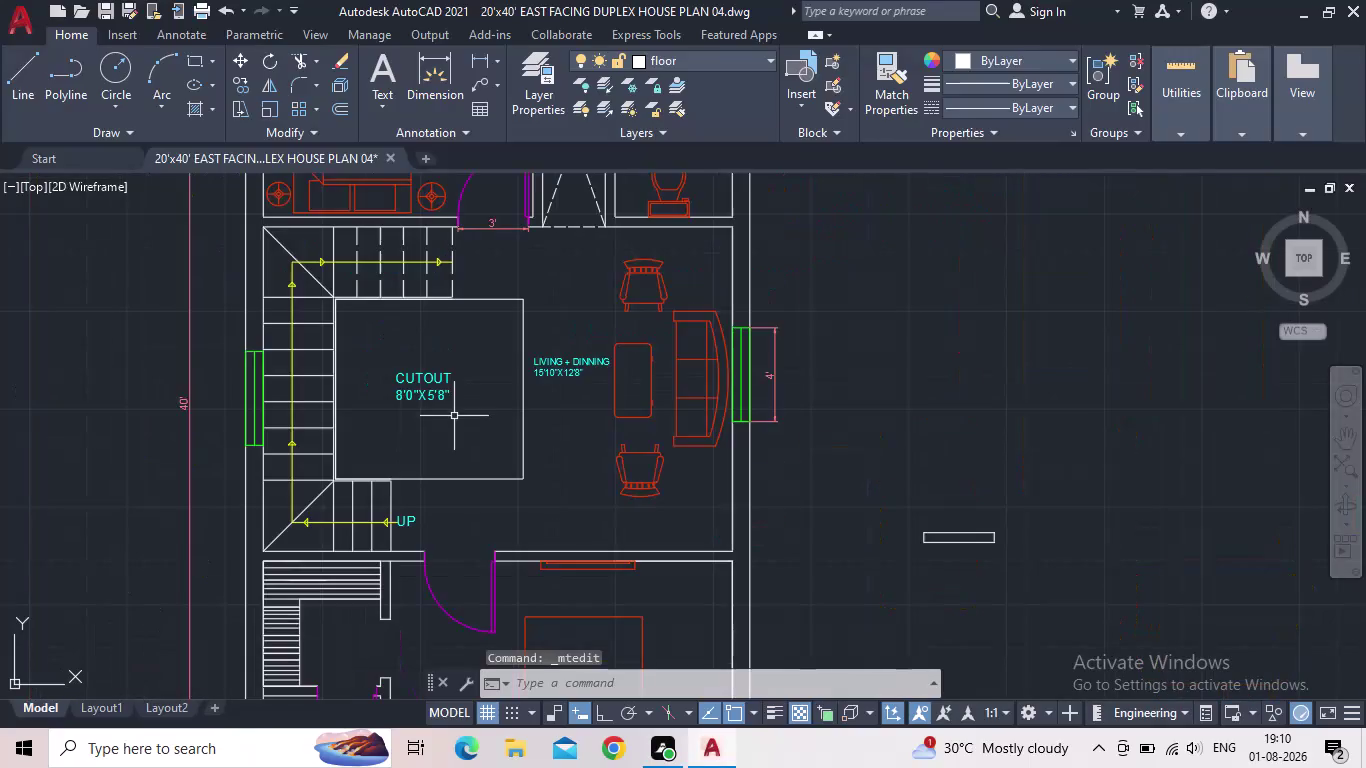
Open the LIVING + DINNING label and change the room width to 7'10".
middle_drag(482, 430, 438, 446)
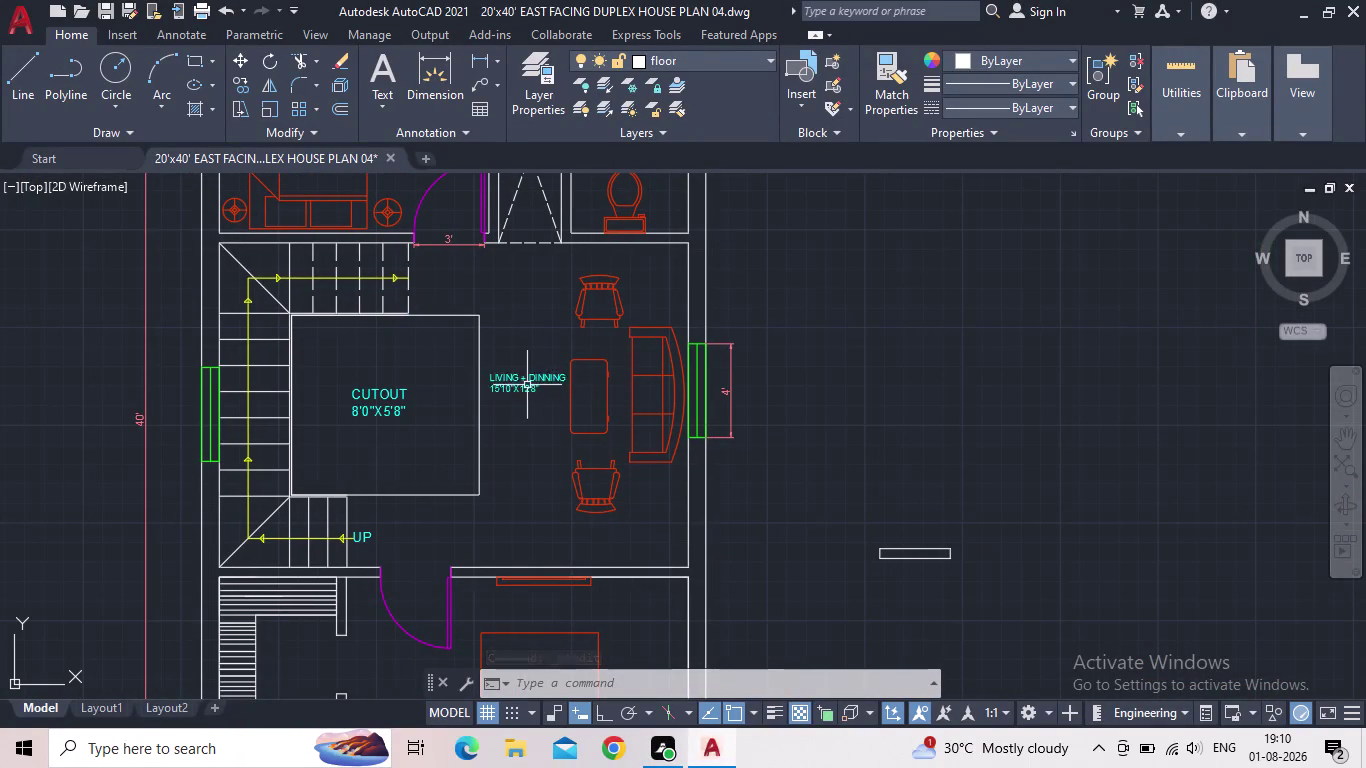
double_click(527, 379)
scroll(up, 3)
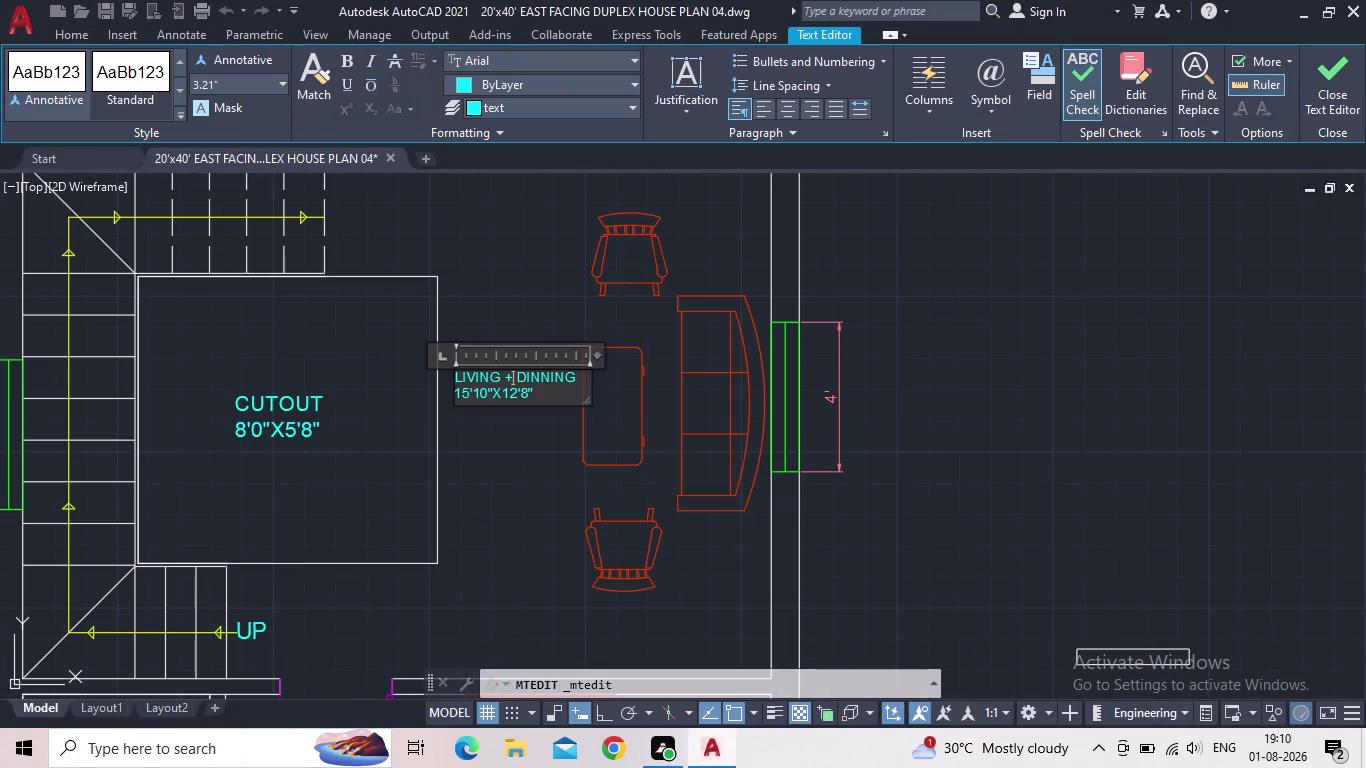
scroll(up, 3)
click(495, 390)
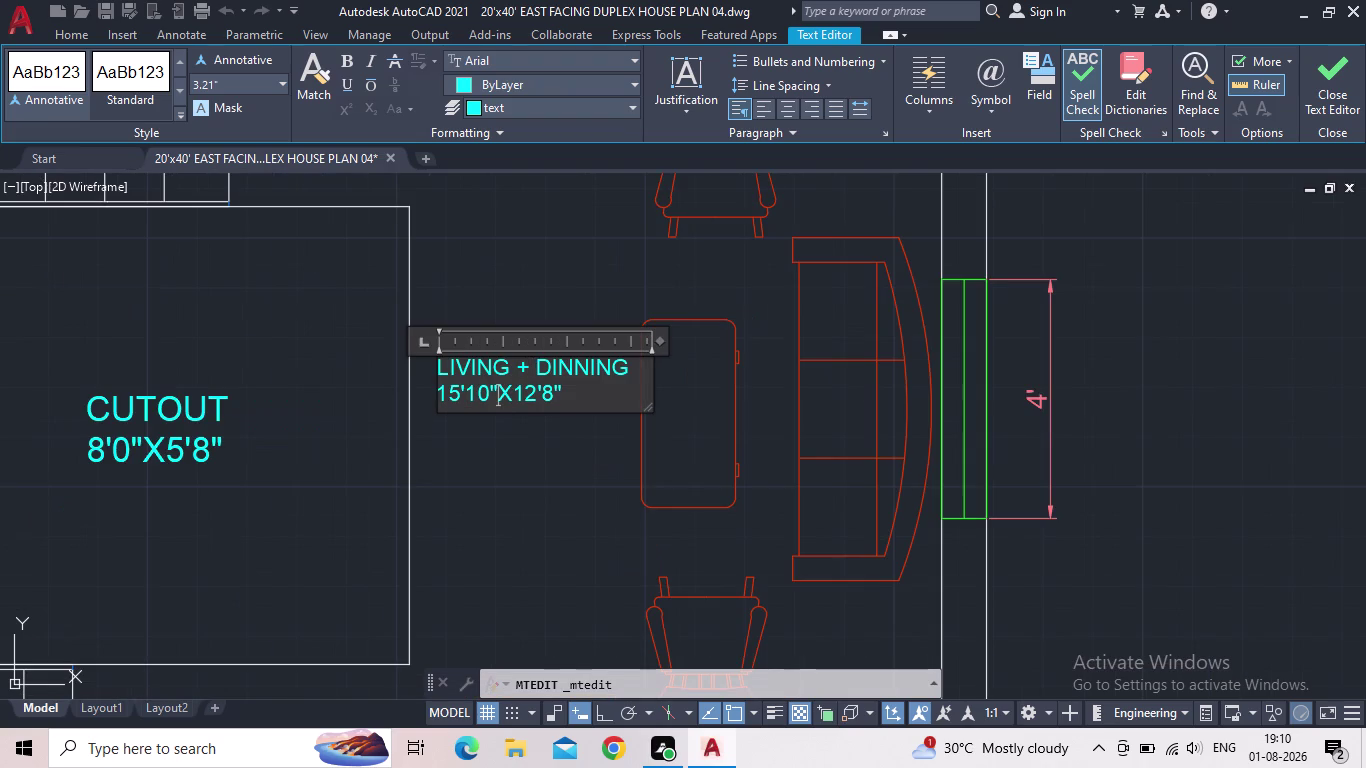
key(BackSpace)
key(BackSpace)
key(BackSpace)
key(BackSpace)
key(BackSpace)
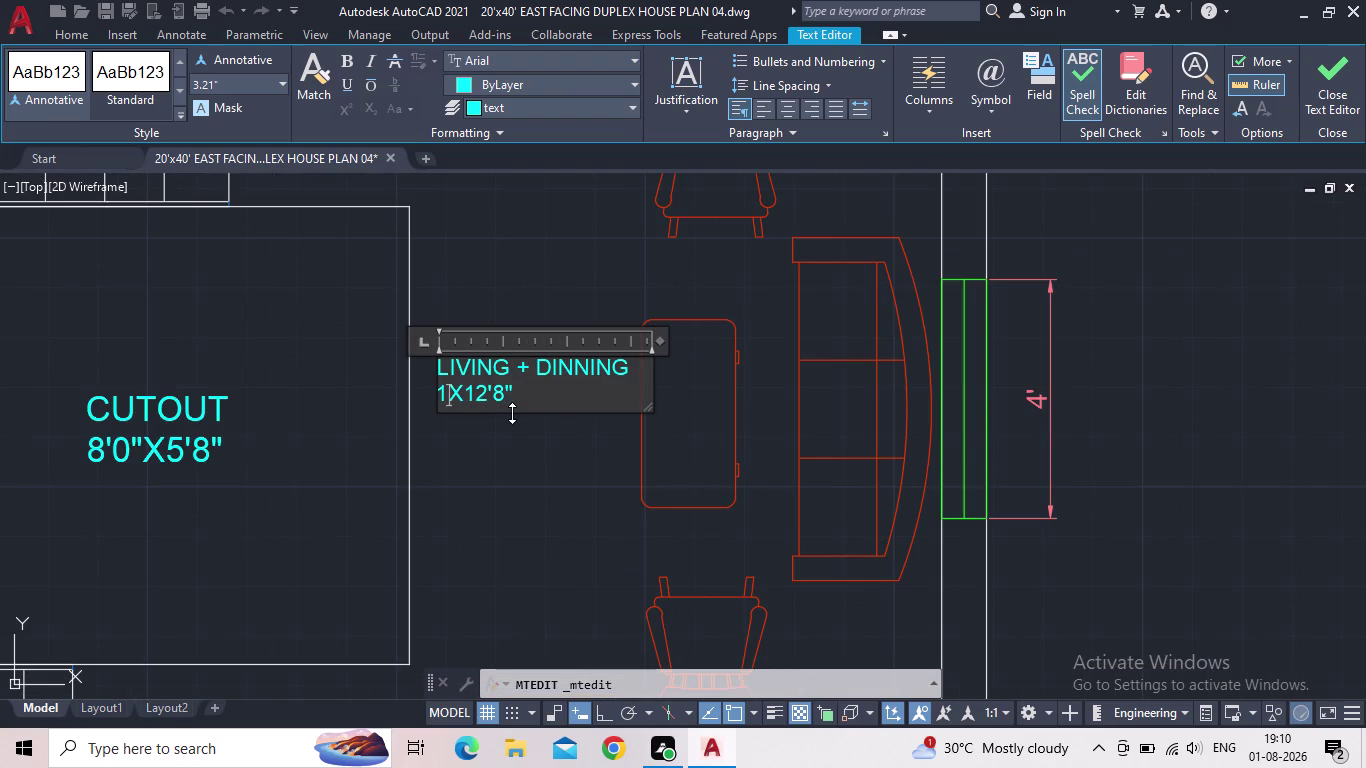
key(BackSpace)
key(7)
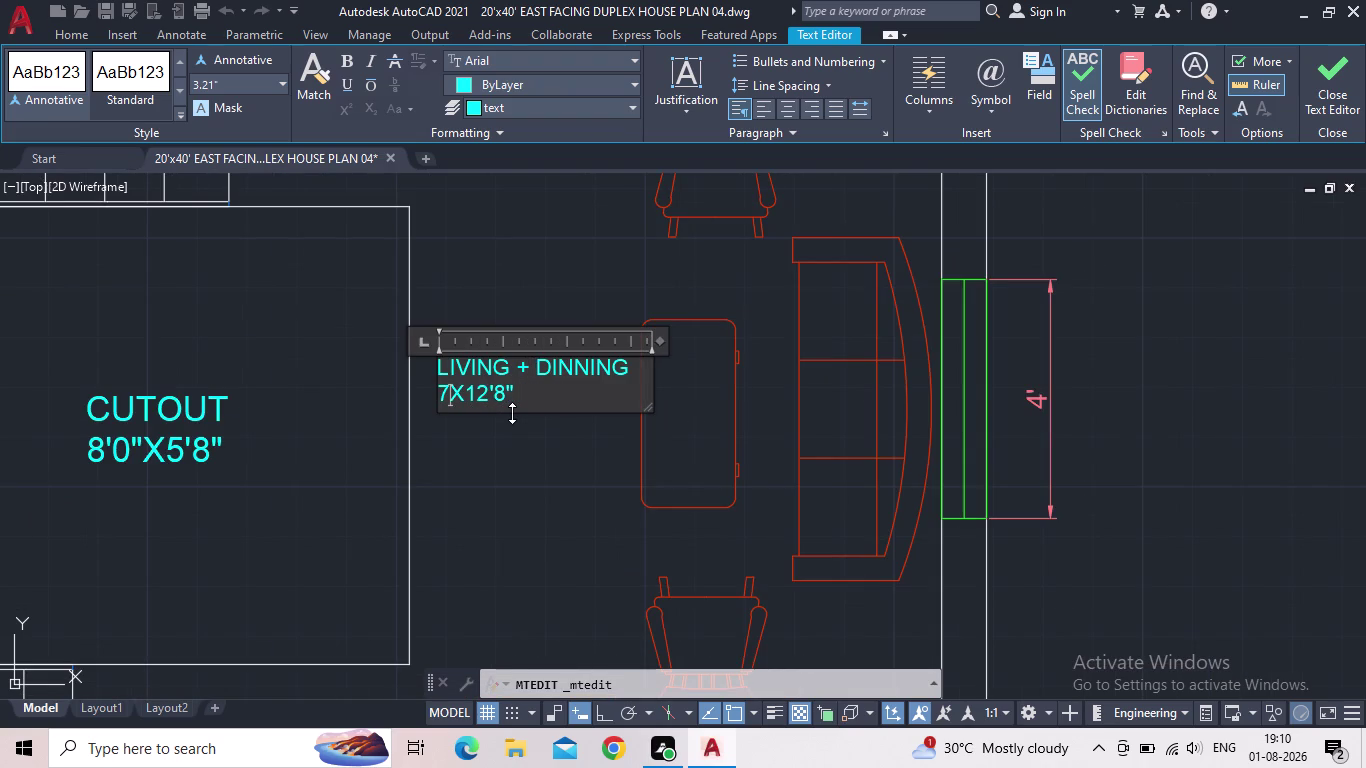
key(apostrophe)
text(1)
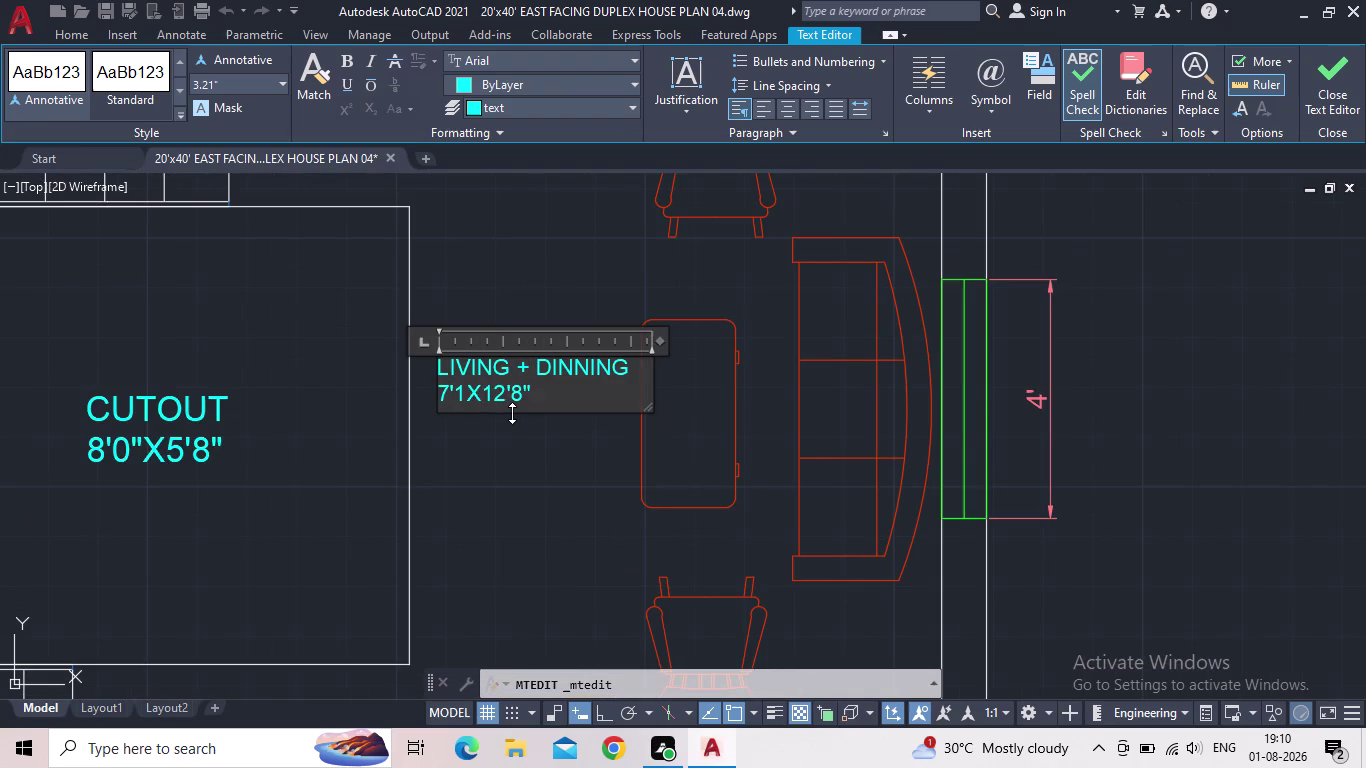
text(0")
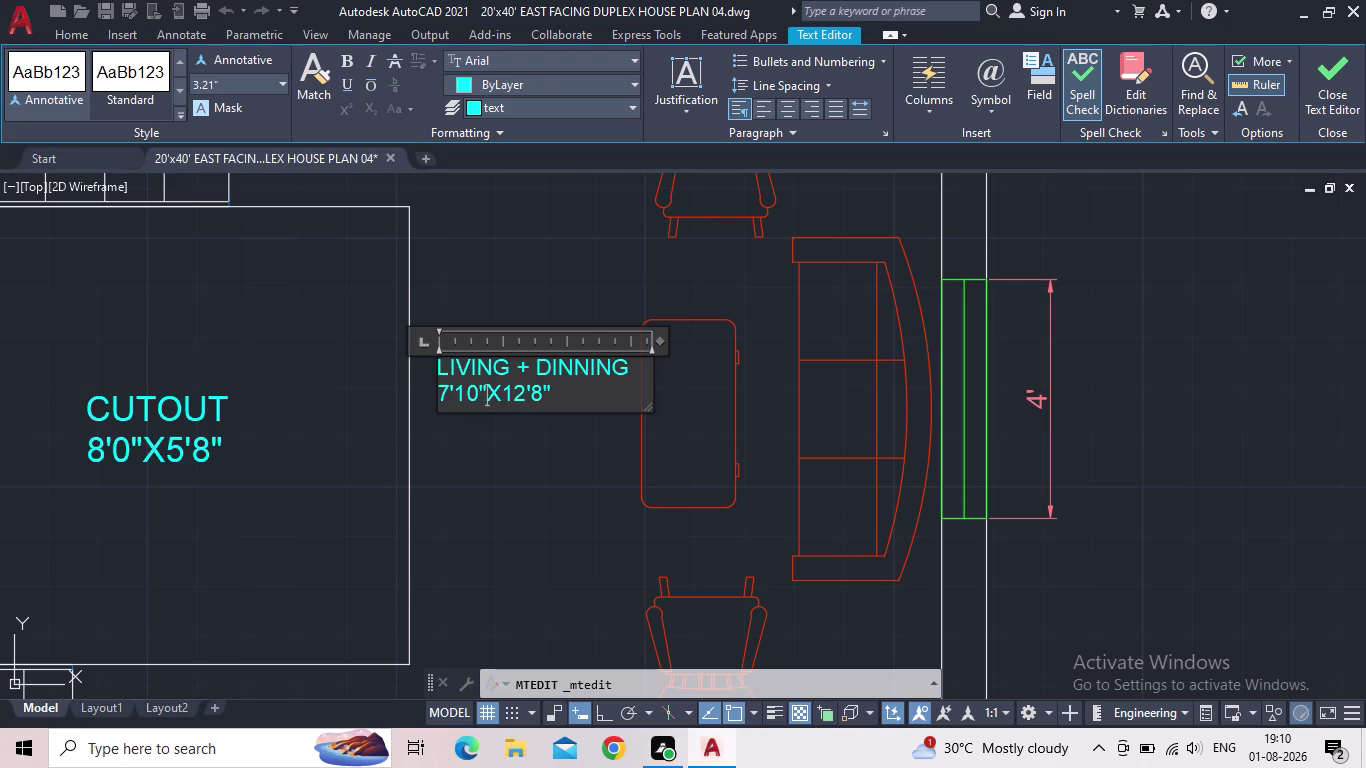
Replace the room name LIVING + DINNING with FAMILY LOUNGE.
click(635, 368)
key(BackSpace)
key(BackSpace)
key(BackSpace)
key(BackSpace)
key(BackSpace)
key(BackSpace)
key(BackSpace)
key(BackSpace)
key(BackSpace)
key(BackSpace)
key(BackSpace)
key(BackSpace)
key(BackSpace)
key(BackSpace)
key(BackSpace)
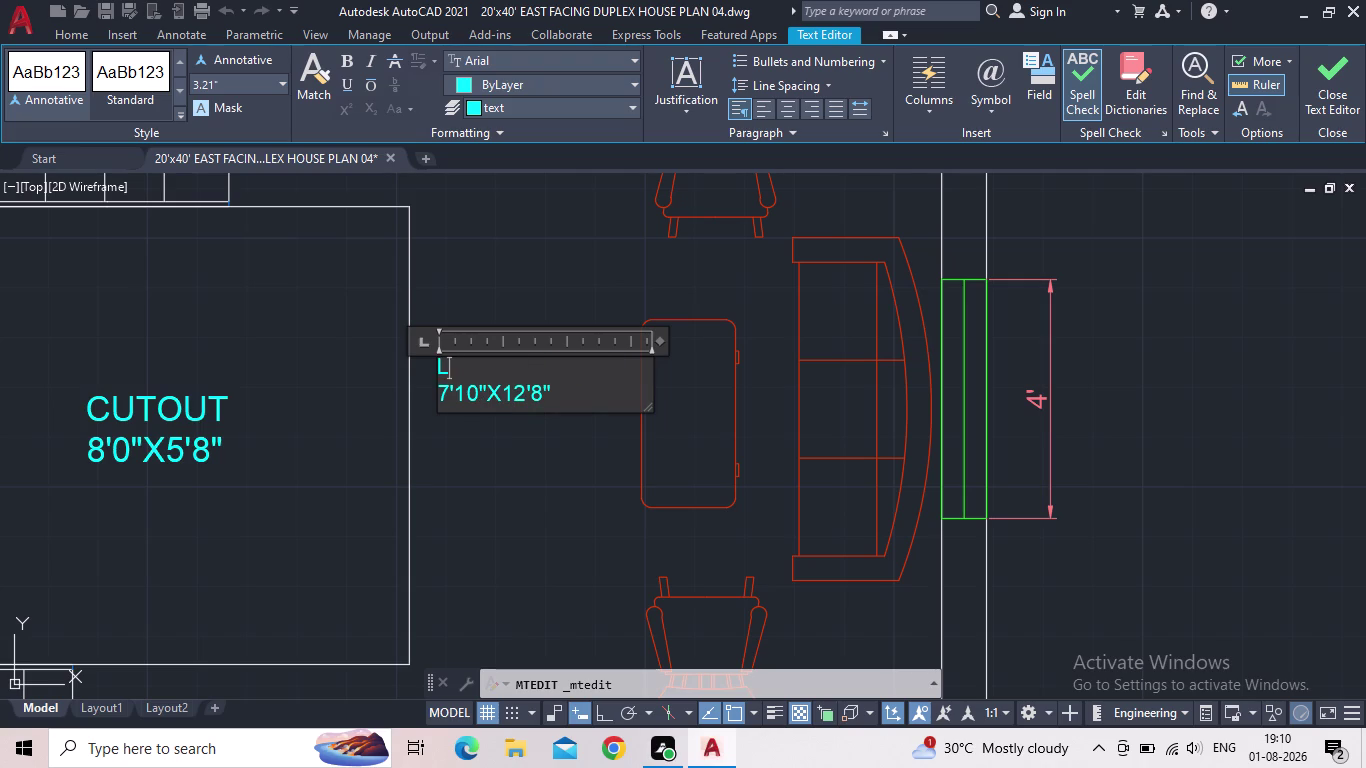
key(BackSpace)
text(FA)
text(MILY)
key(space)
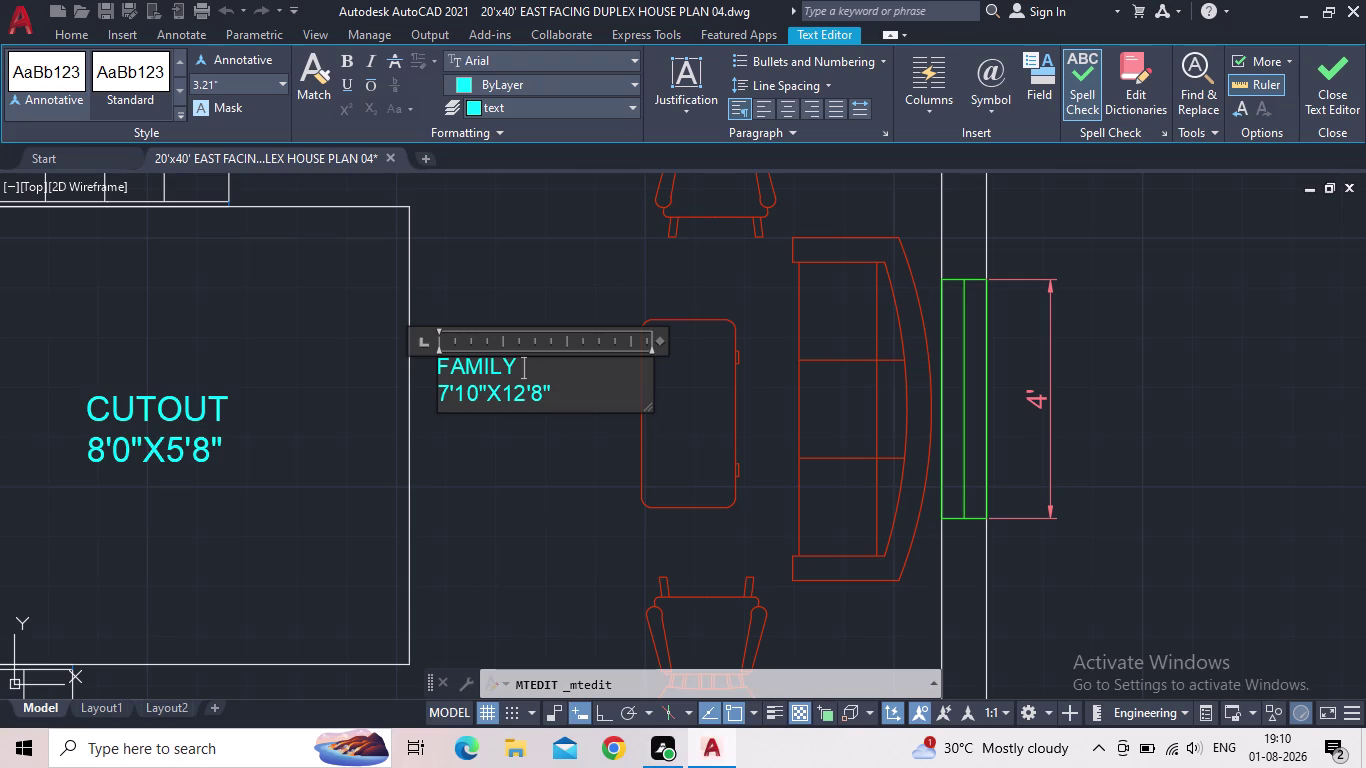
text(LOU)
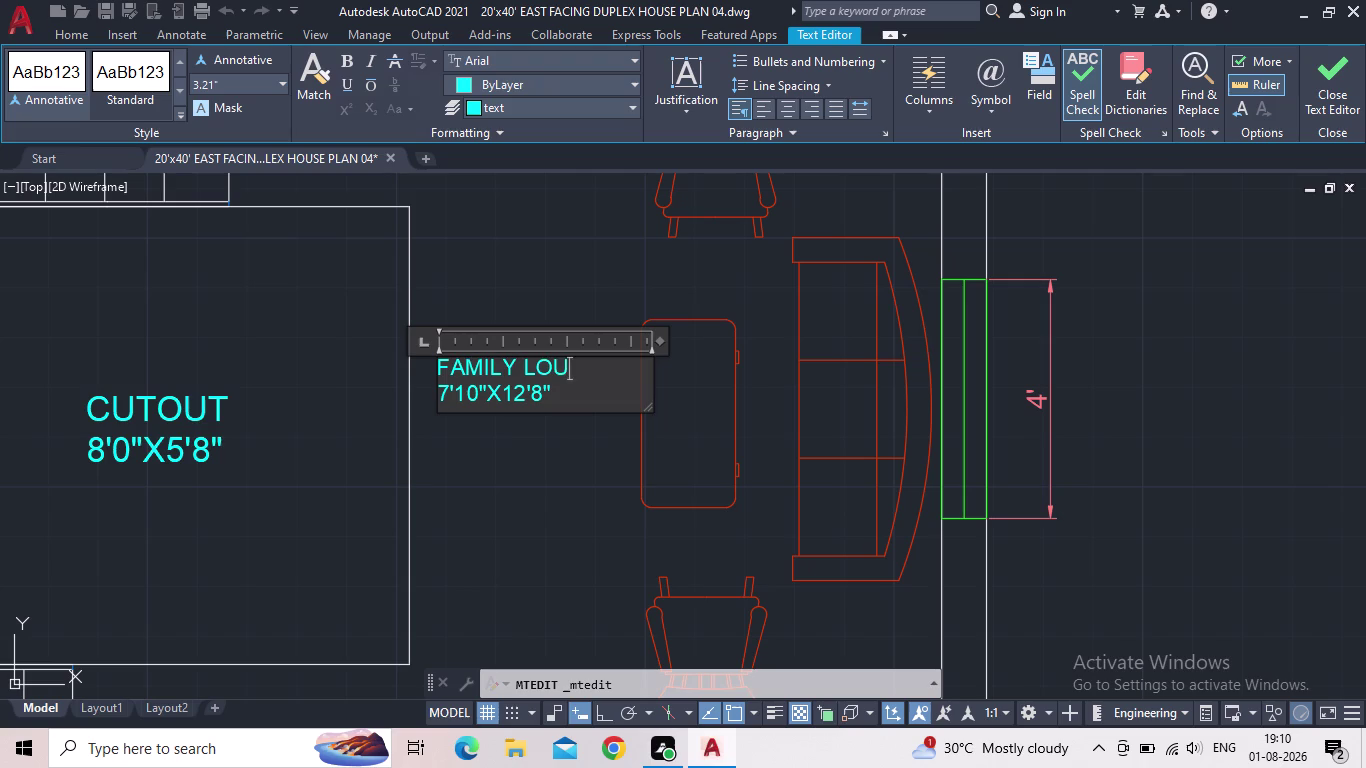
text(N)
key(g)
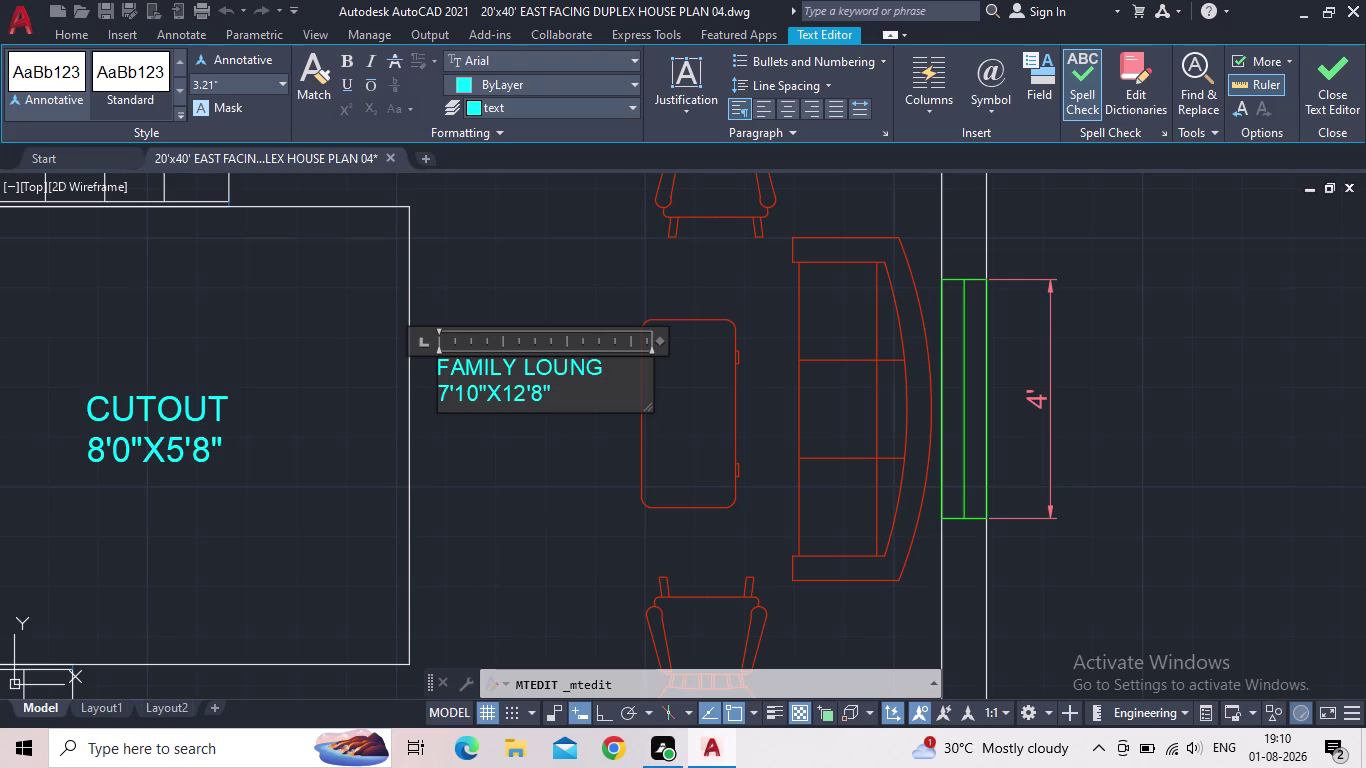
key(e)
Indent the size line under the new name and close the text editor.
click(448, 390)
key(Left)
key(space)
key(space)
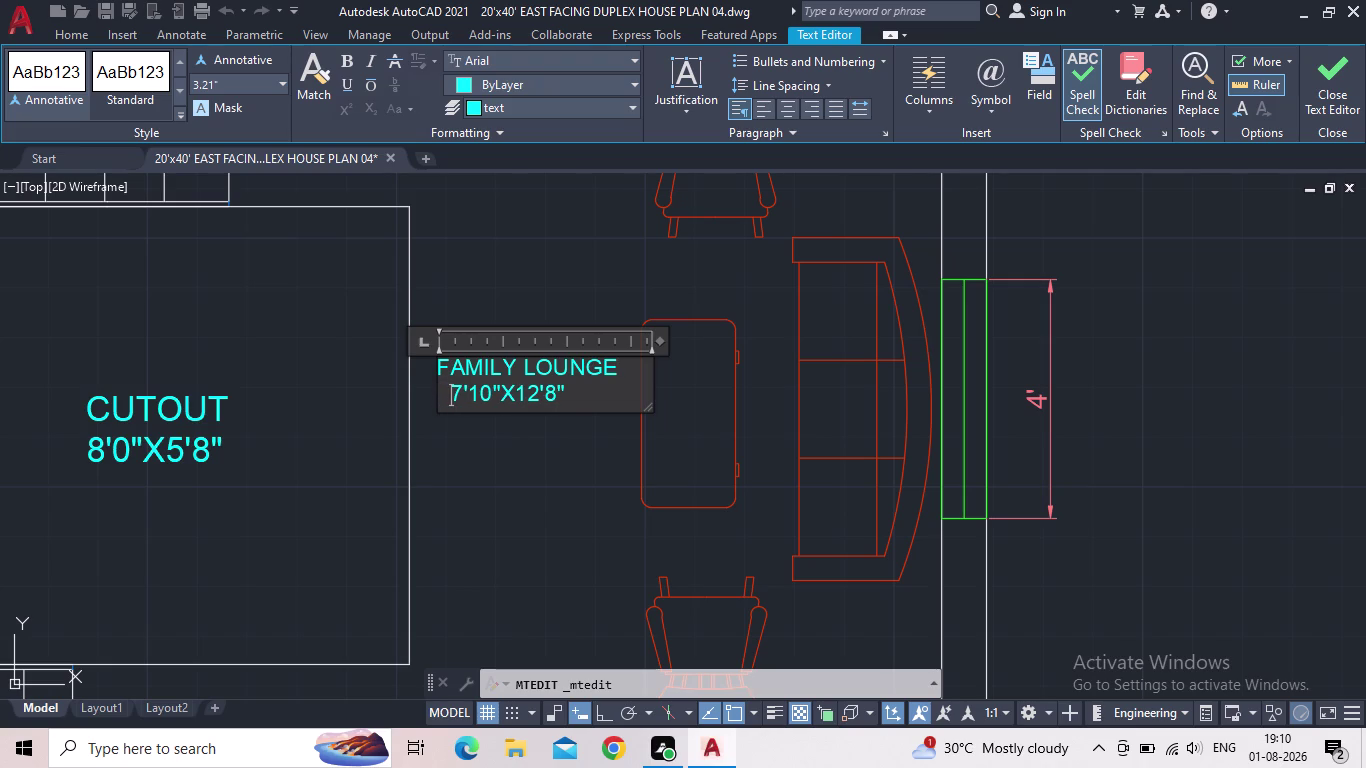
click(1329, 92)
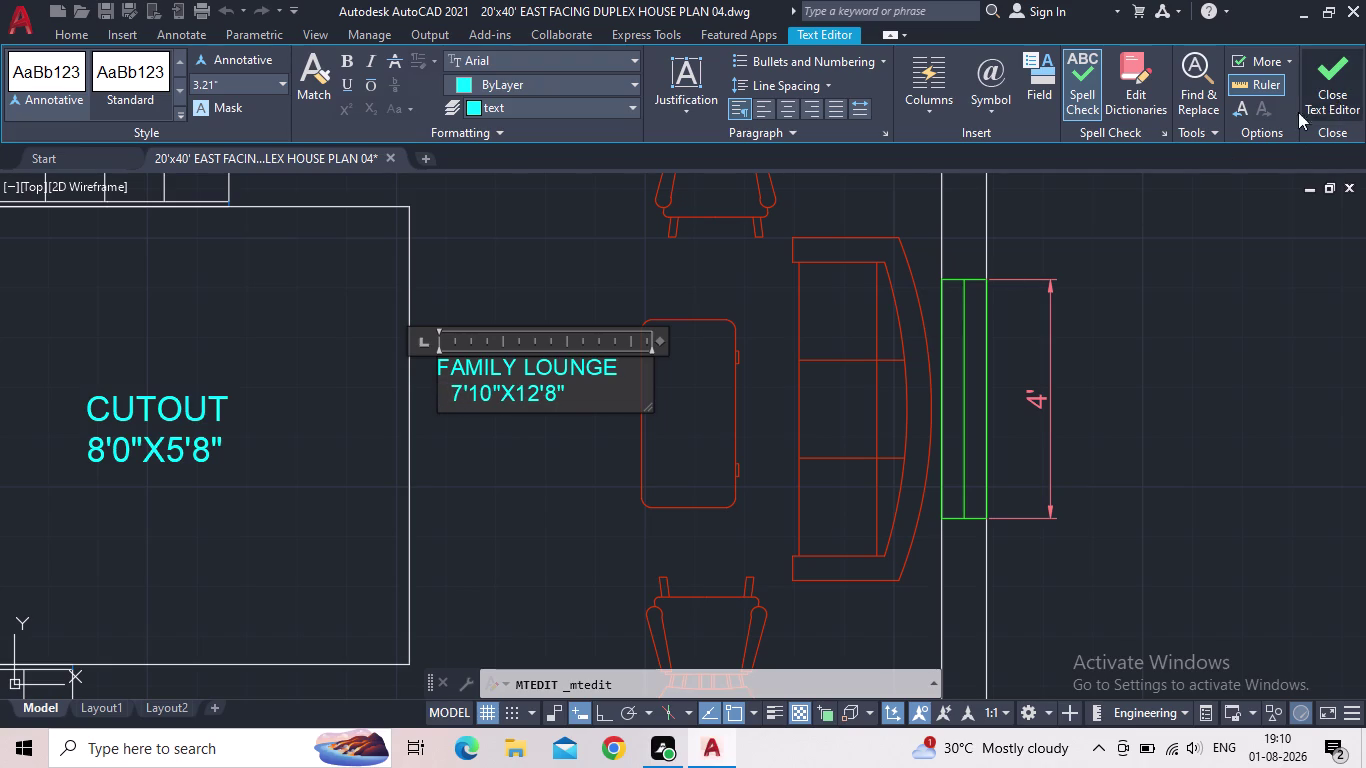
scroll(down, 3)
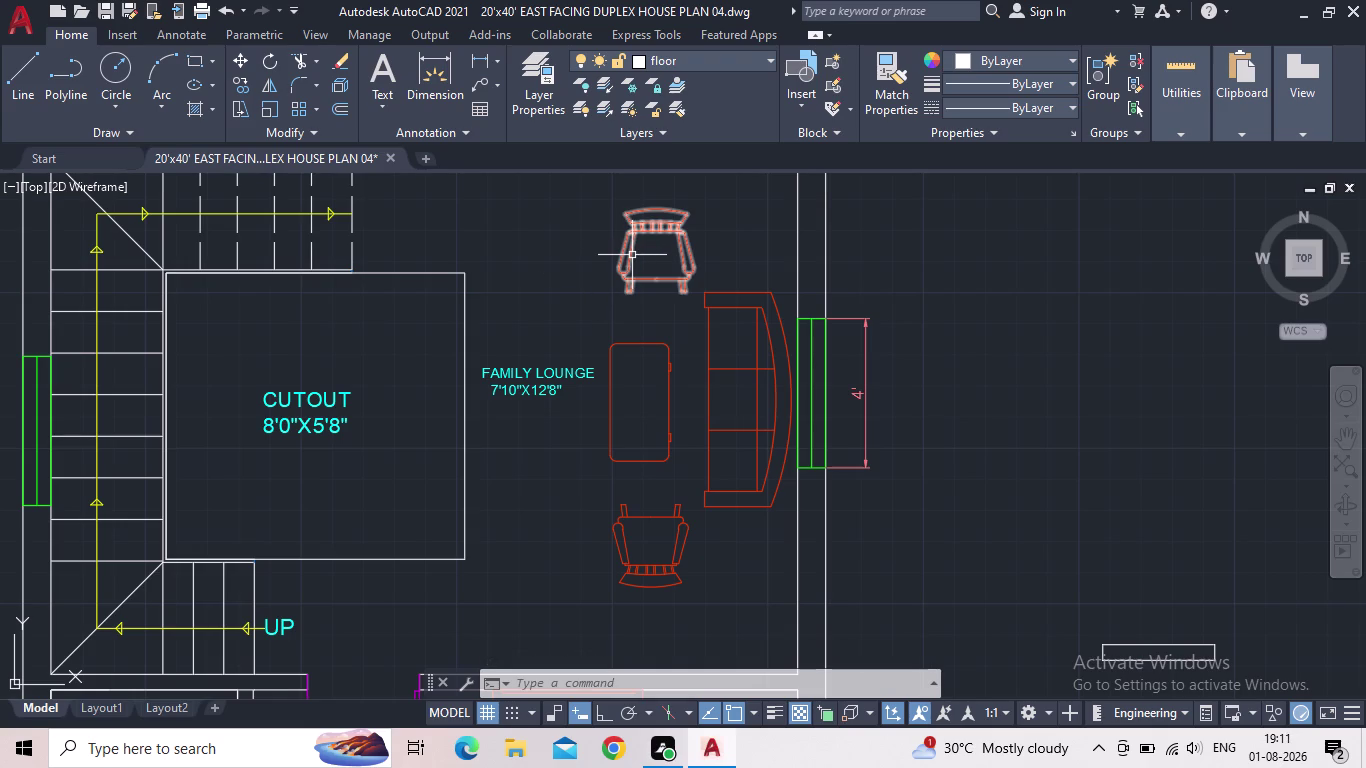
Pan down to the toilet area and select the TOILET 4'6"X7'2" label.
scroll(down, 3)
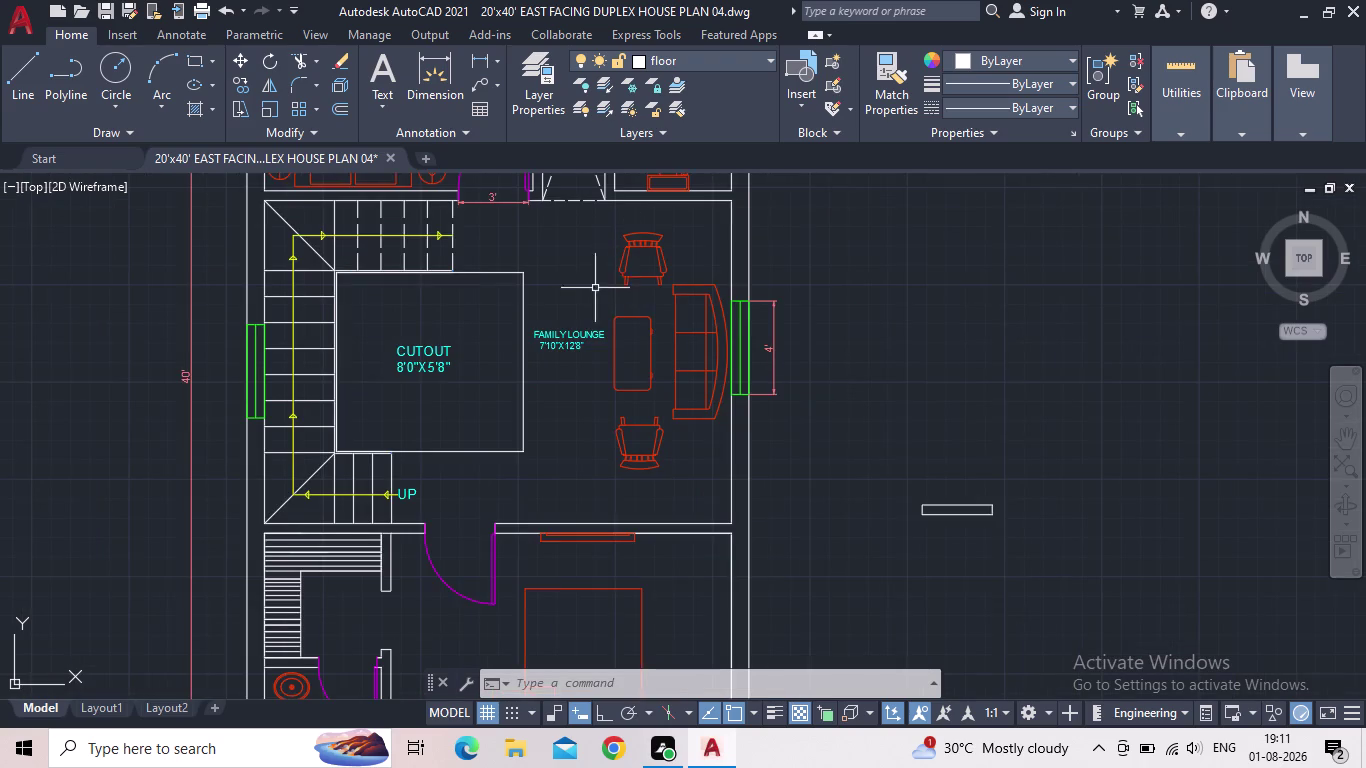
middle_drag(595, 299, 543, 294)
scroll(up, 3)
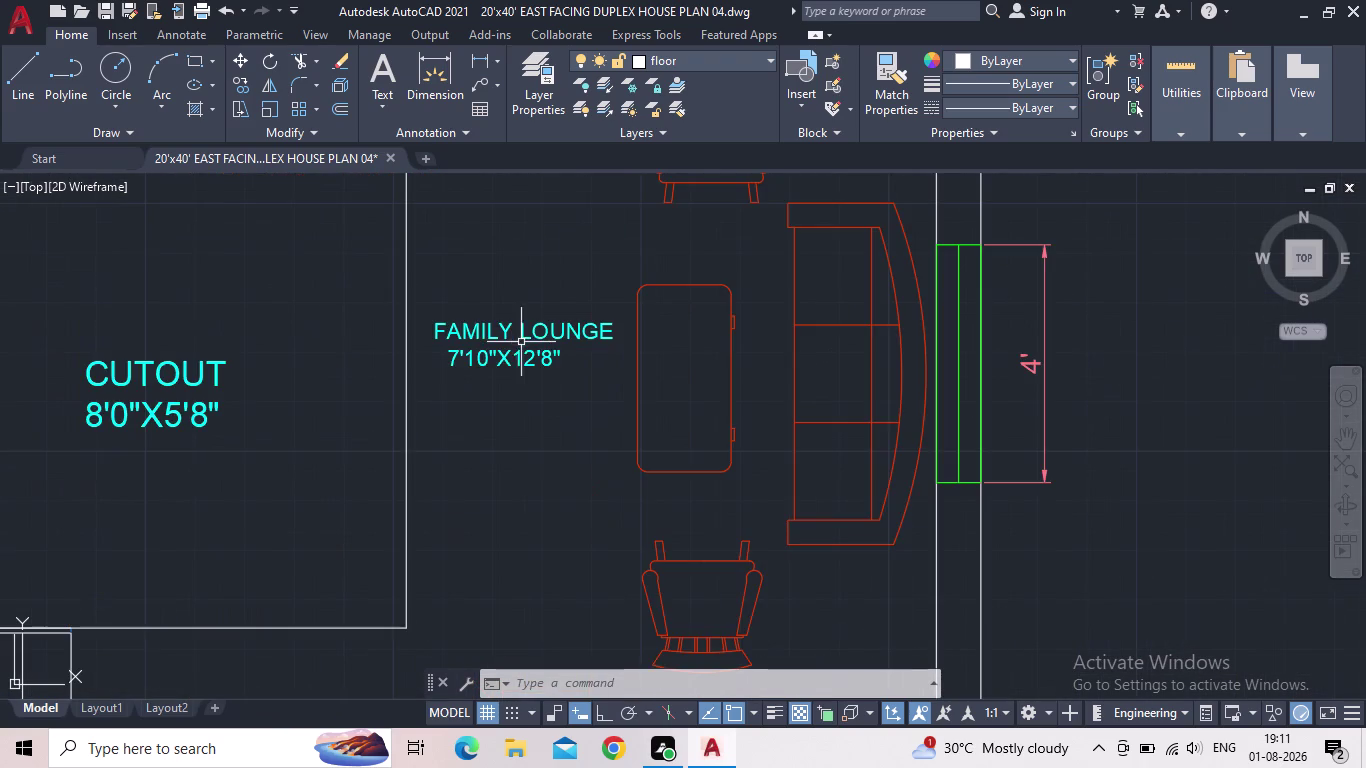
scroll(down, 3)
middle_drag(521, 287, 501, 502)
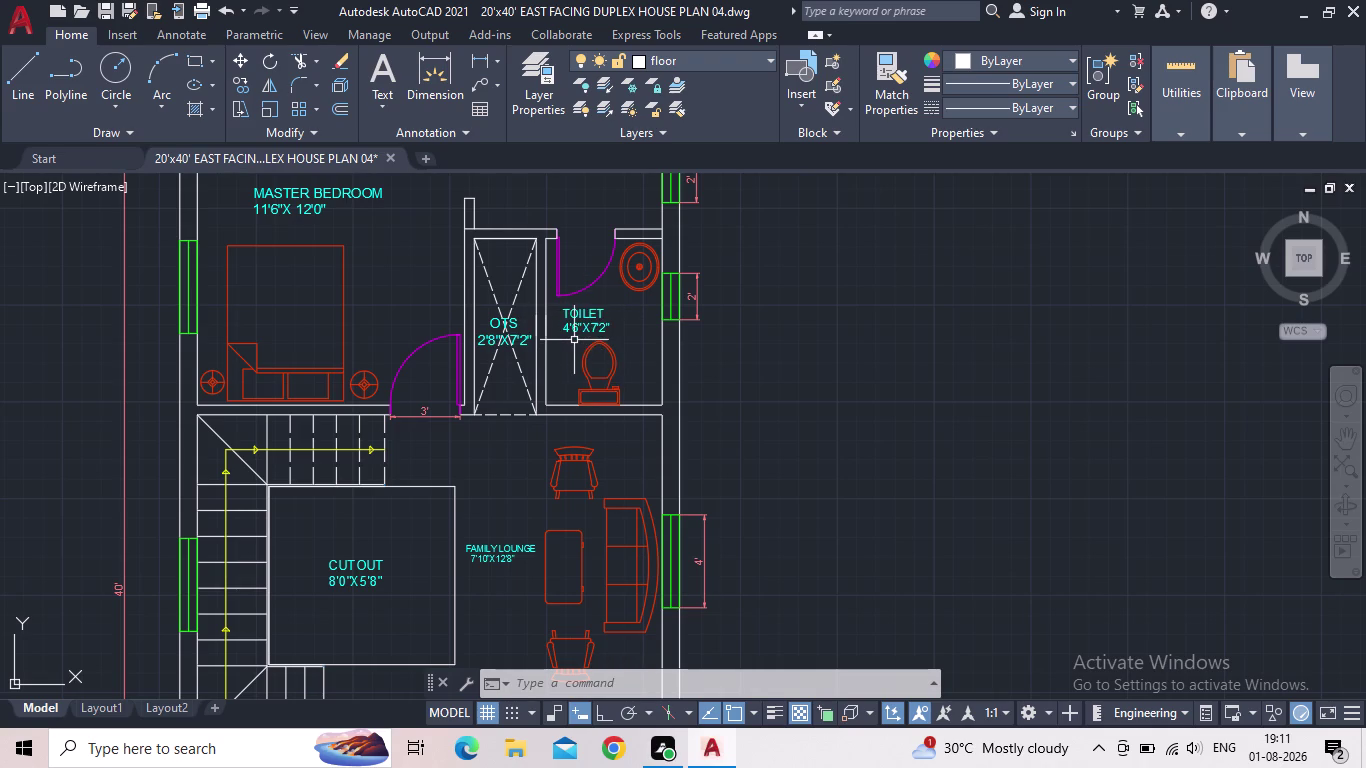
middle_drag(576, 235, 573, 358)
scroll(up, 3)
click(577, 452)
click(554, 444)
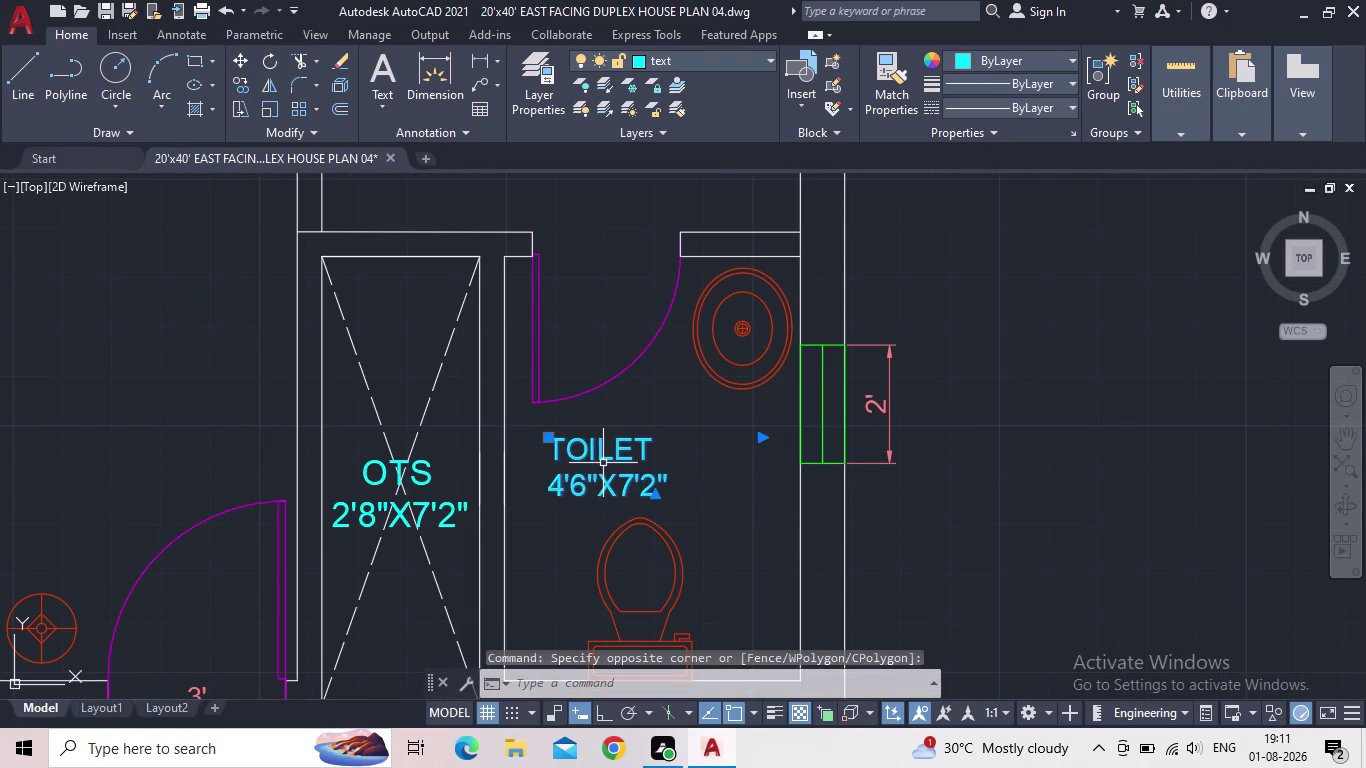
Copy the TOILET label with CO into the room above the toilet.
key(Escape)
key(c)
key(o)
key(Return)
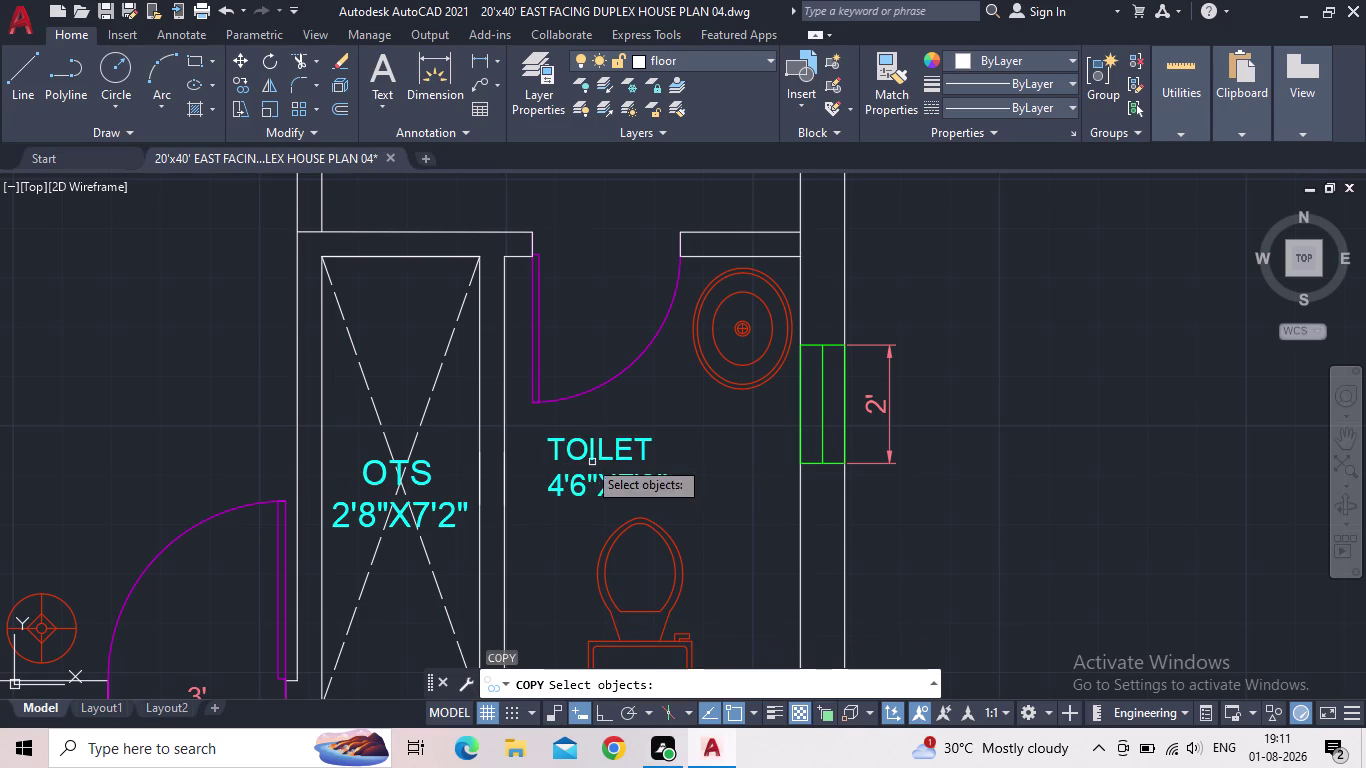
click(560, 508)
click(547, 470)
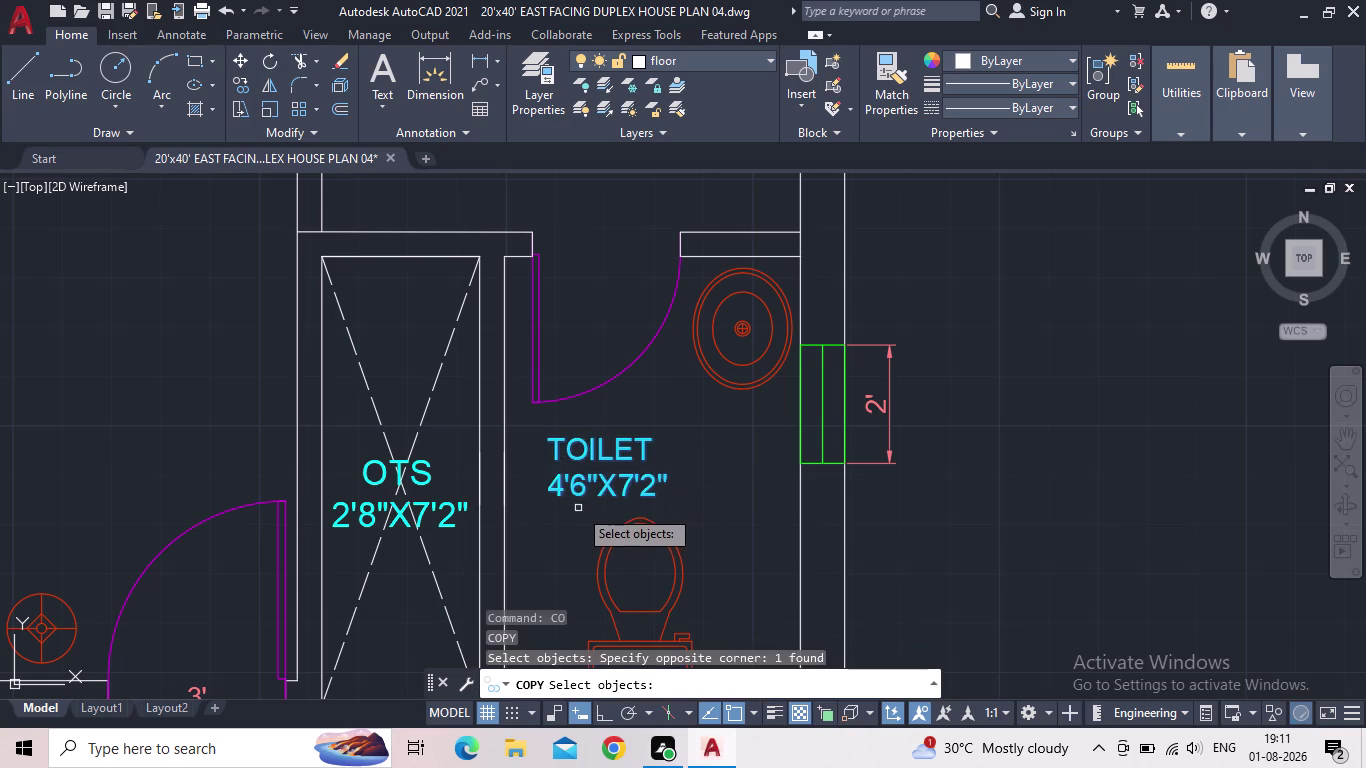
key(space)
click(541, 491)
middle_drag(569, 271, 567, 310)
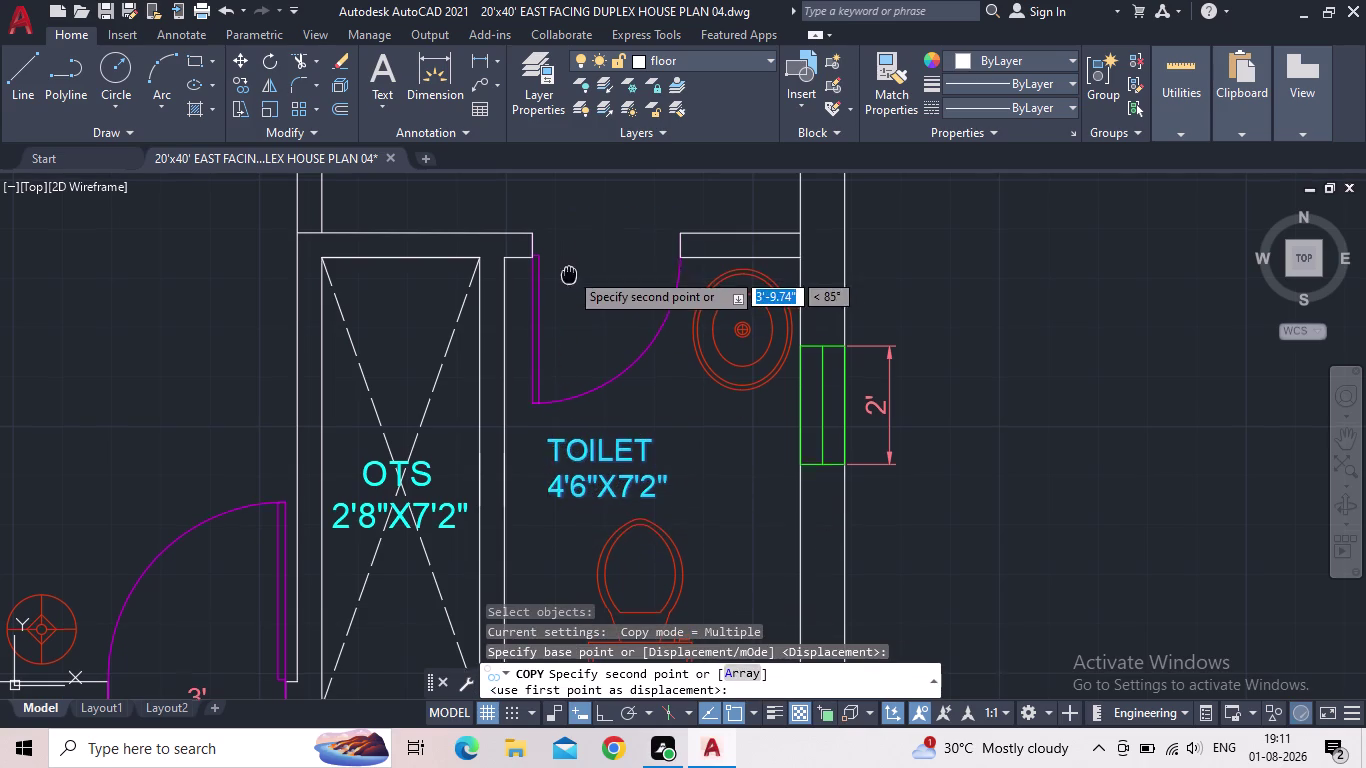
middle_drag(567, 310, 542, 458)
click(502, 341)
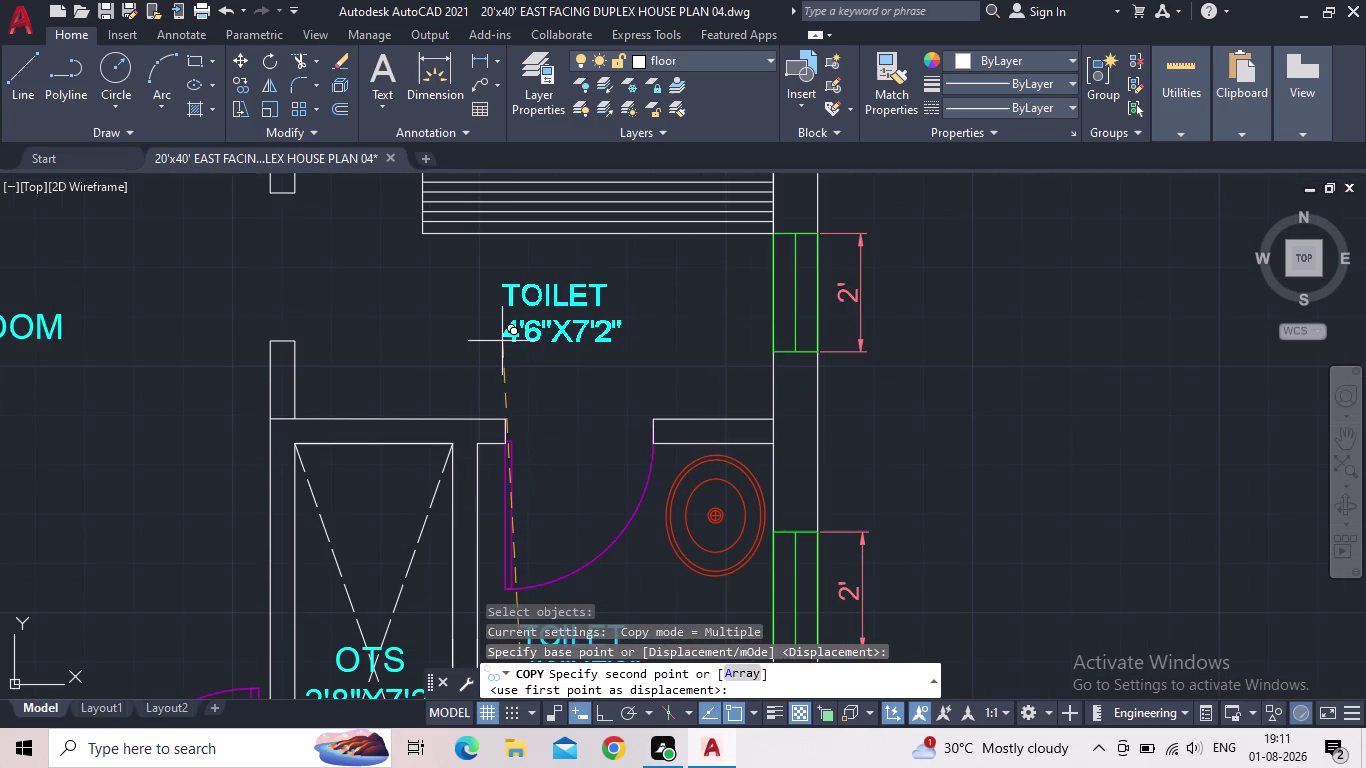
key(Escape)
scroll(down, 3)
scroll(up, 3)
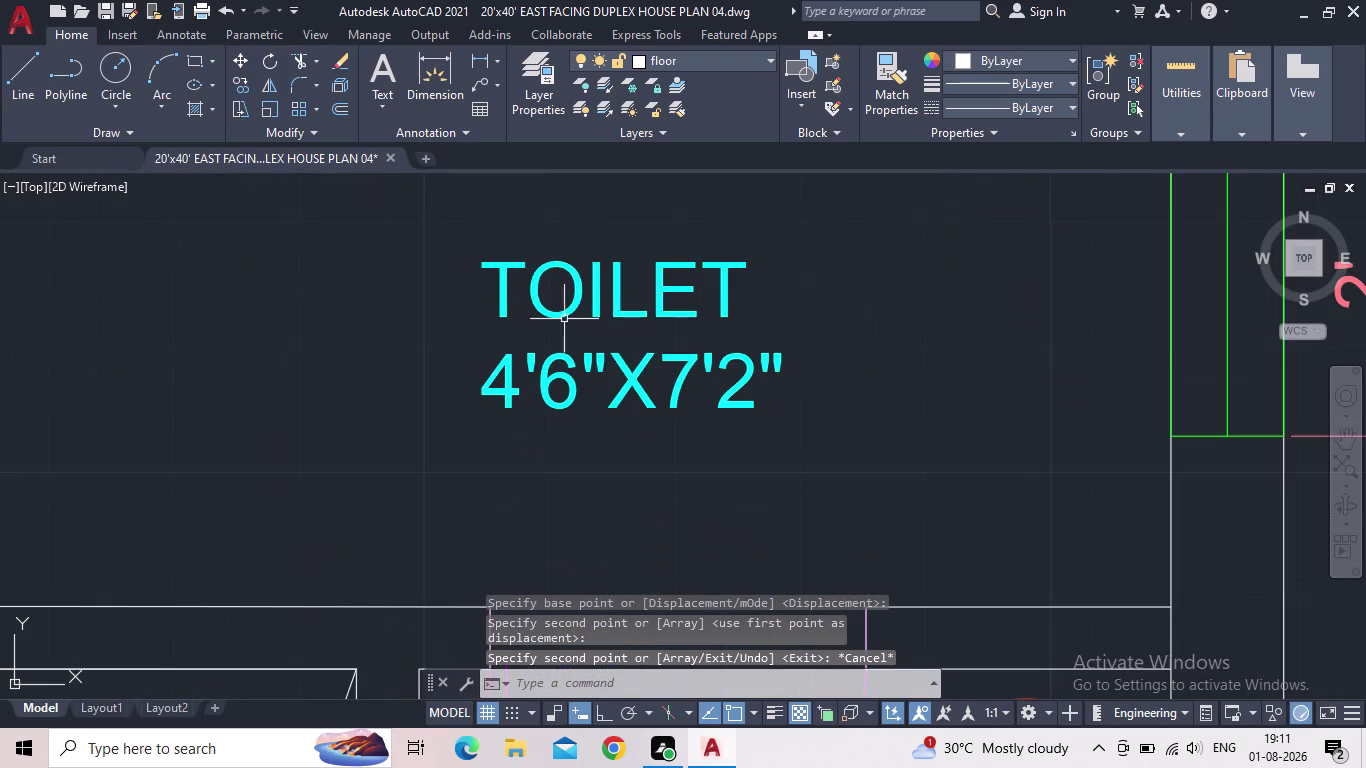
Open the copied TOILET label in the text editor.
double_click(627, 295)
double_click(606, 303)
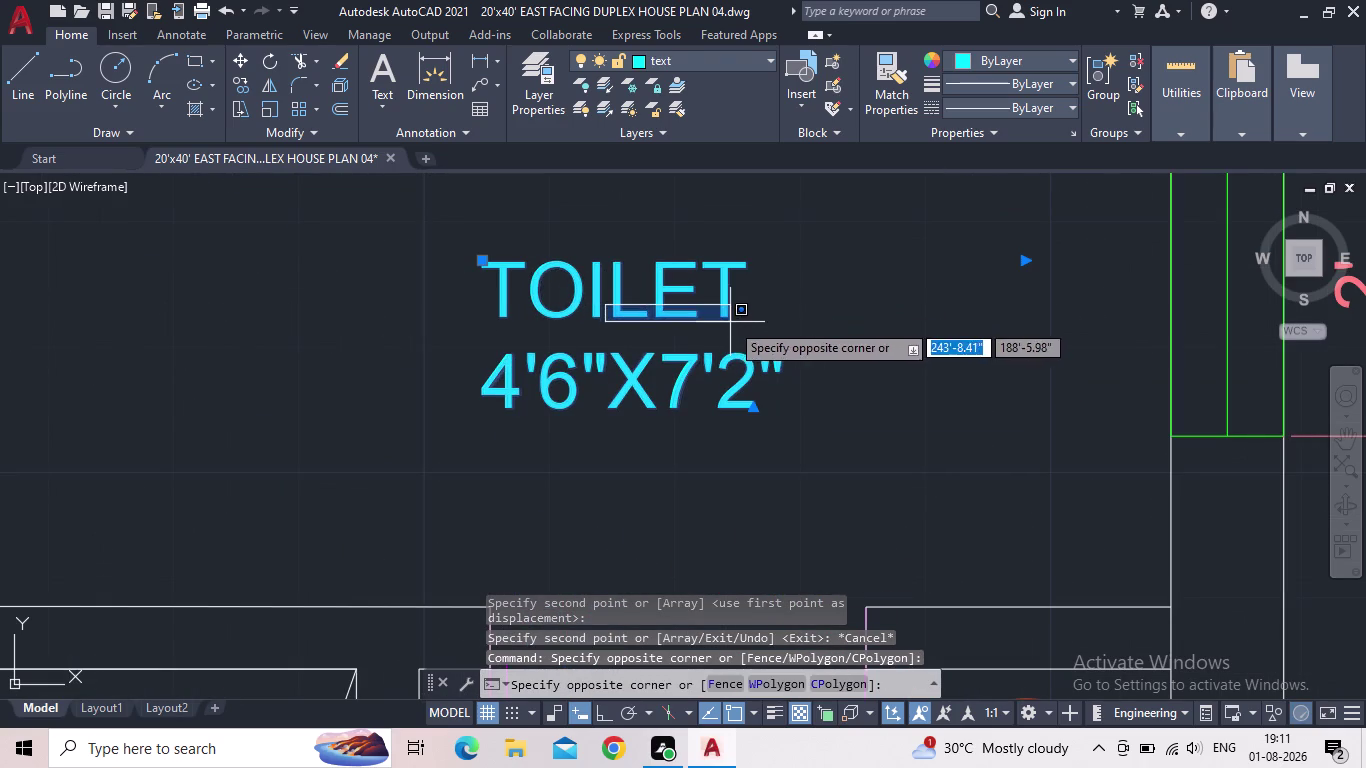
click(730, 322)
click(724, 320)
triple_click(726, 316)
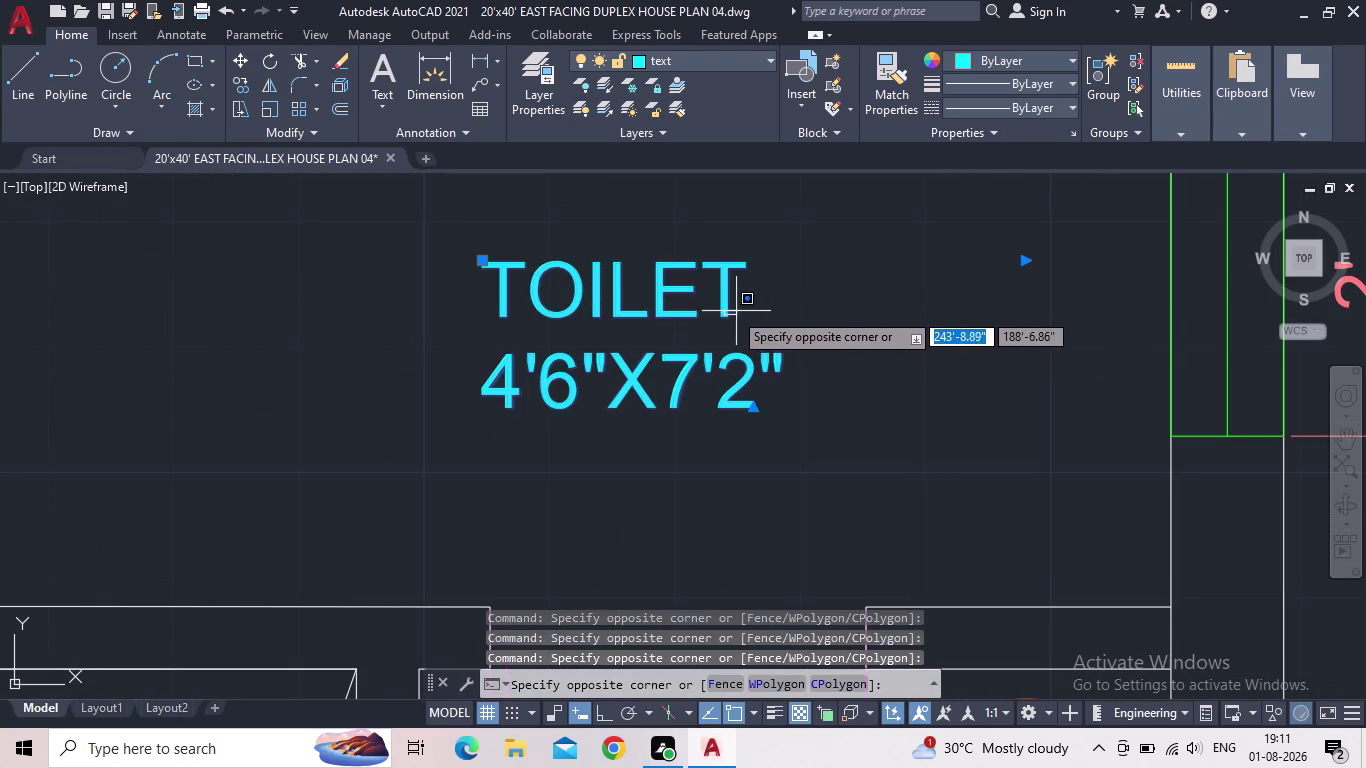
click(733, 311)
double_click(726, 292)
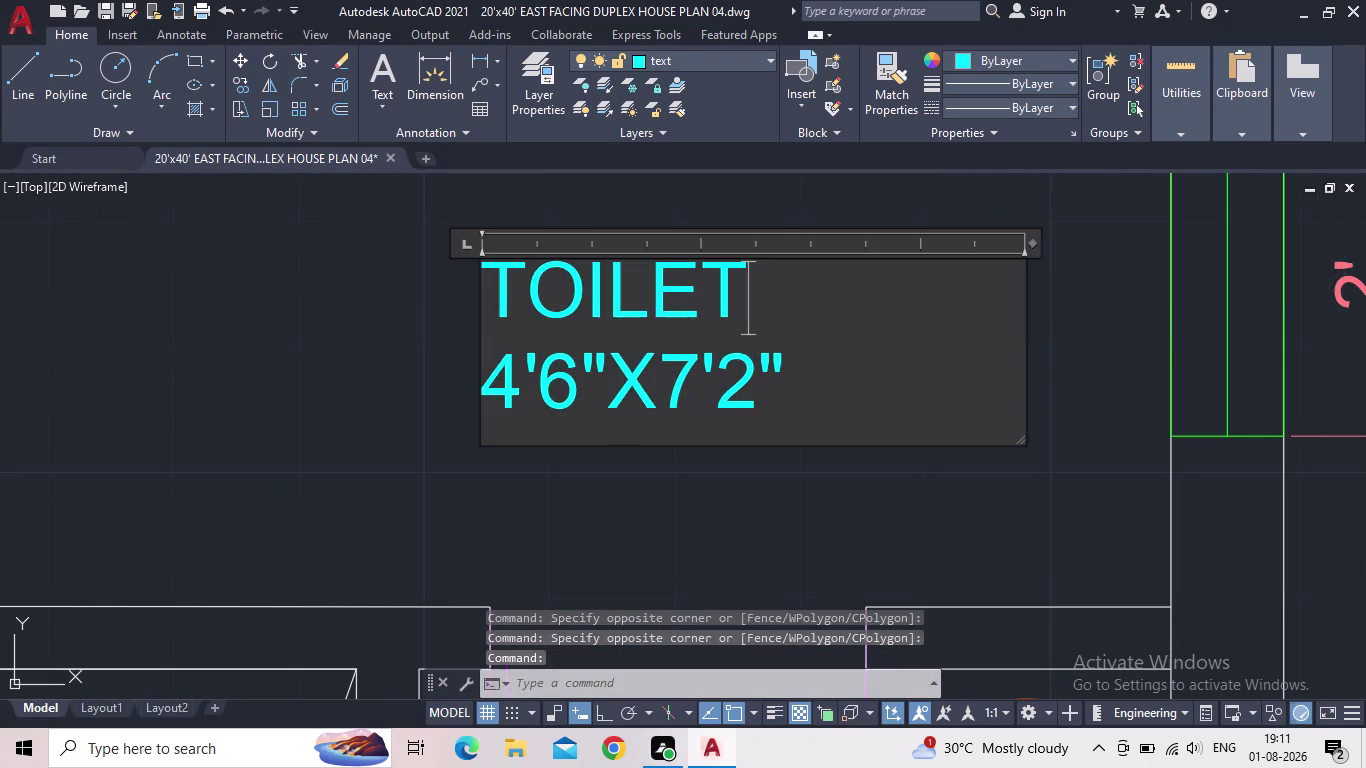
Replace TOILET with DRESS, indented to centre it over the size.
key(BackSpace)
key(BackSpace)
key(BackSpace)
key(BackSpace)
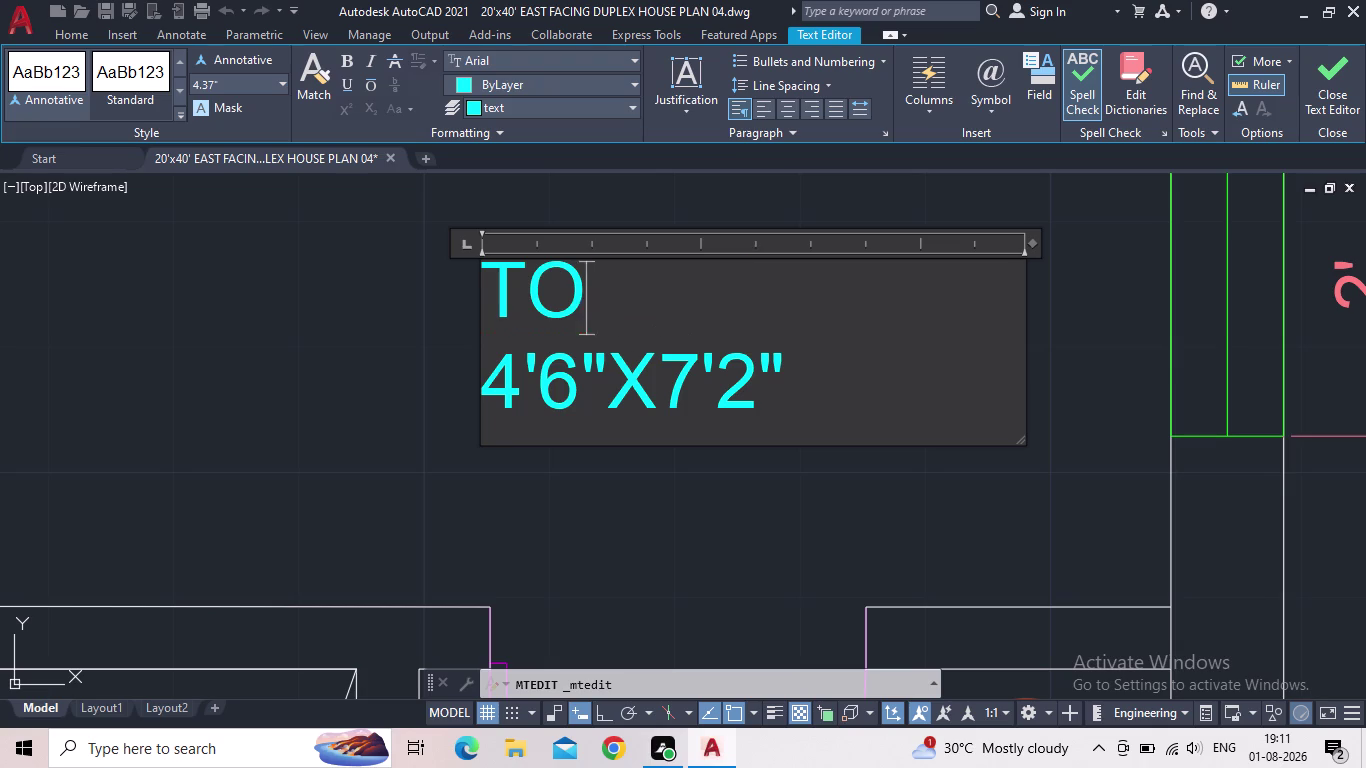
key(BackSpace)
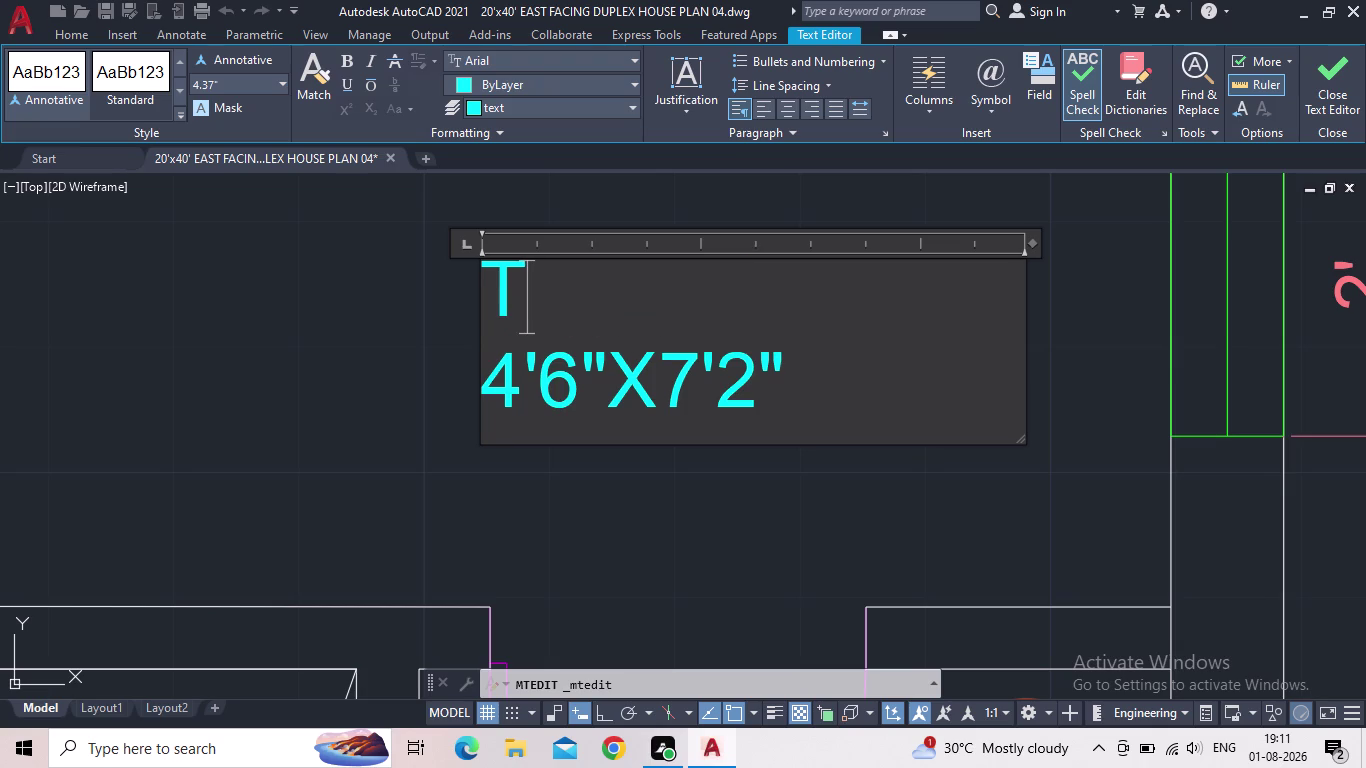
key(BackSpace)
text(DRESS)
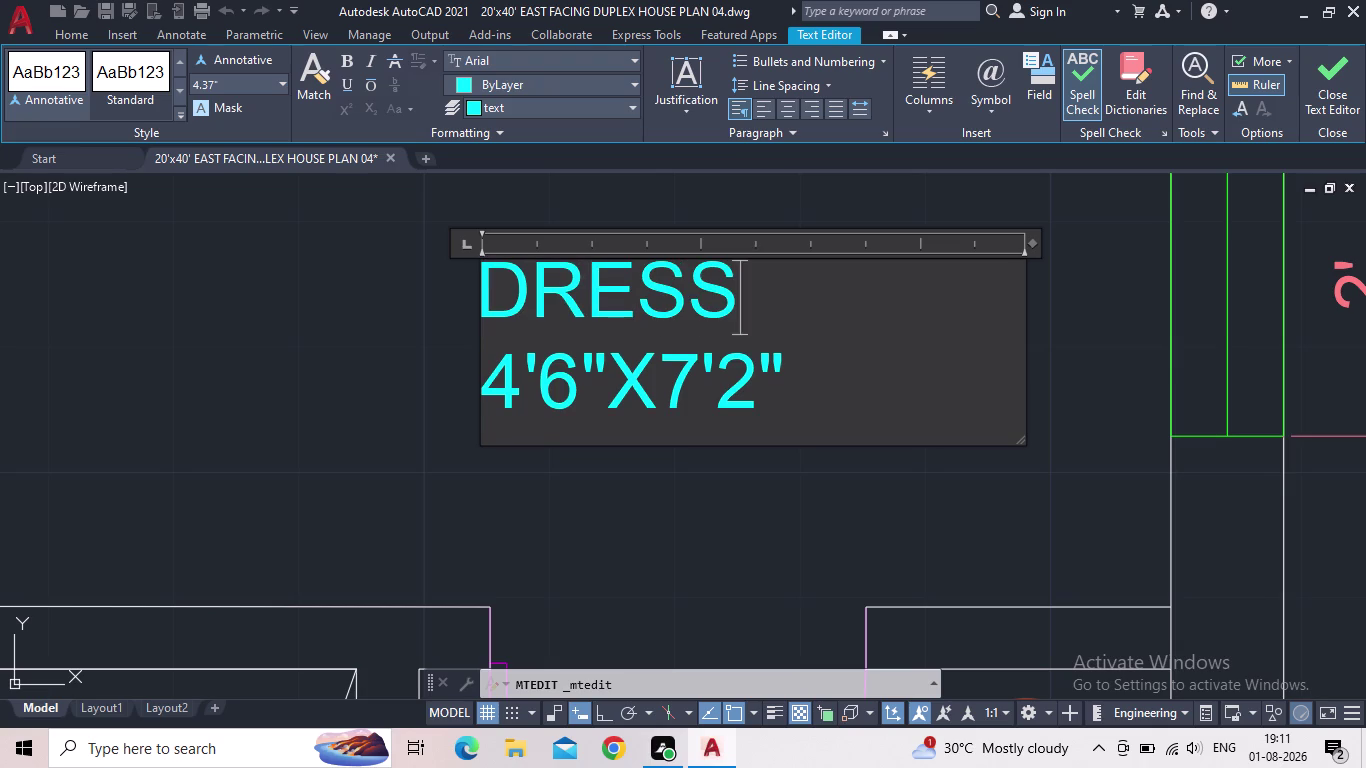
key(Left)
key(Left)
key(Left)
key(Left)
key(Left)
key(space)
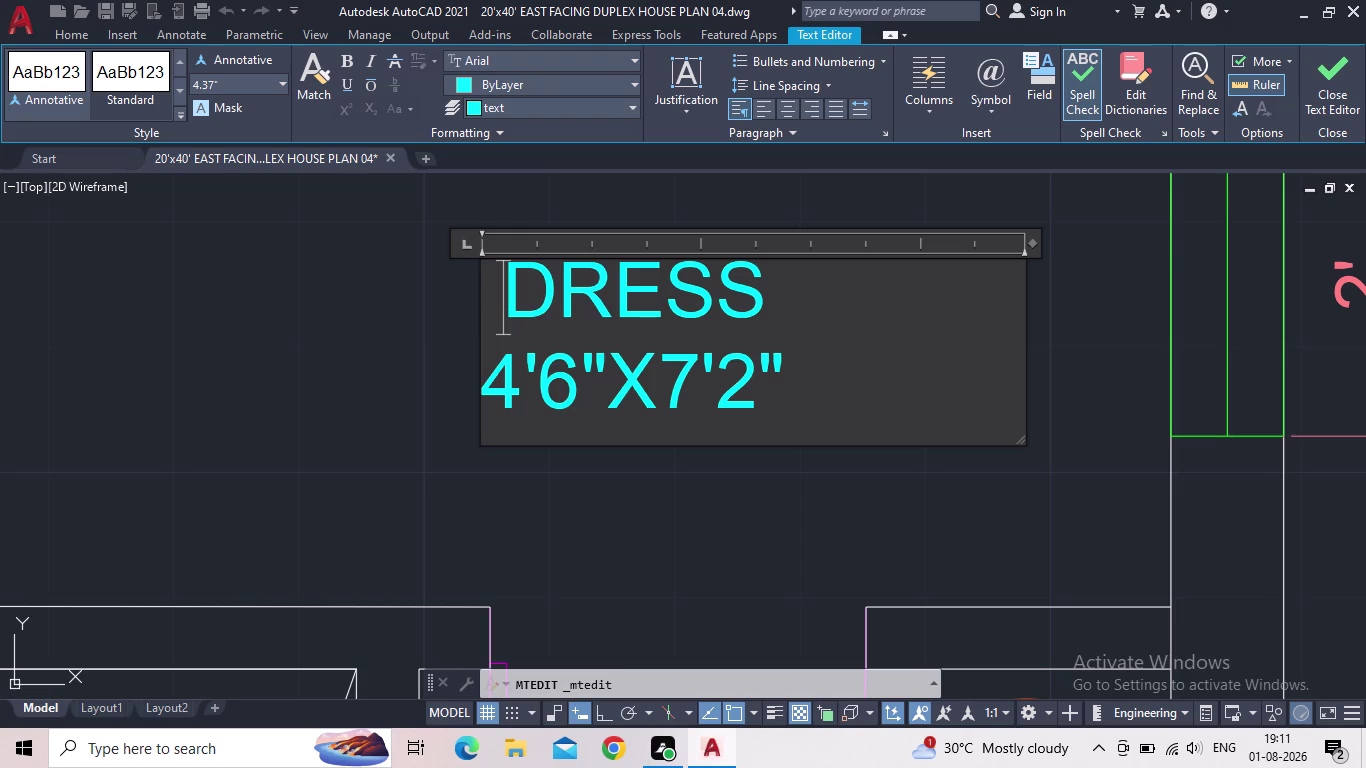
Change the size line to 7'6"X4'6" and close the editor.
key(Down)
key(BackSpace)
key(7)
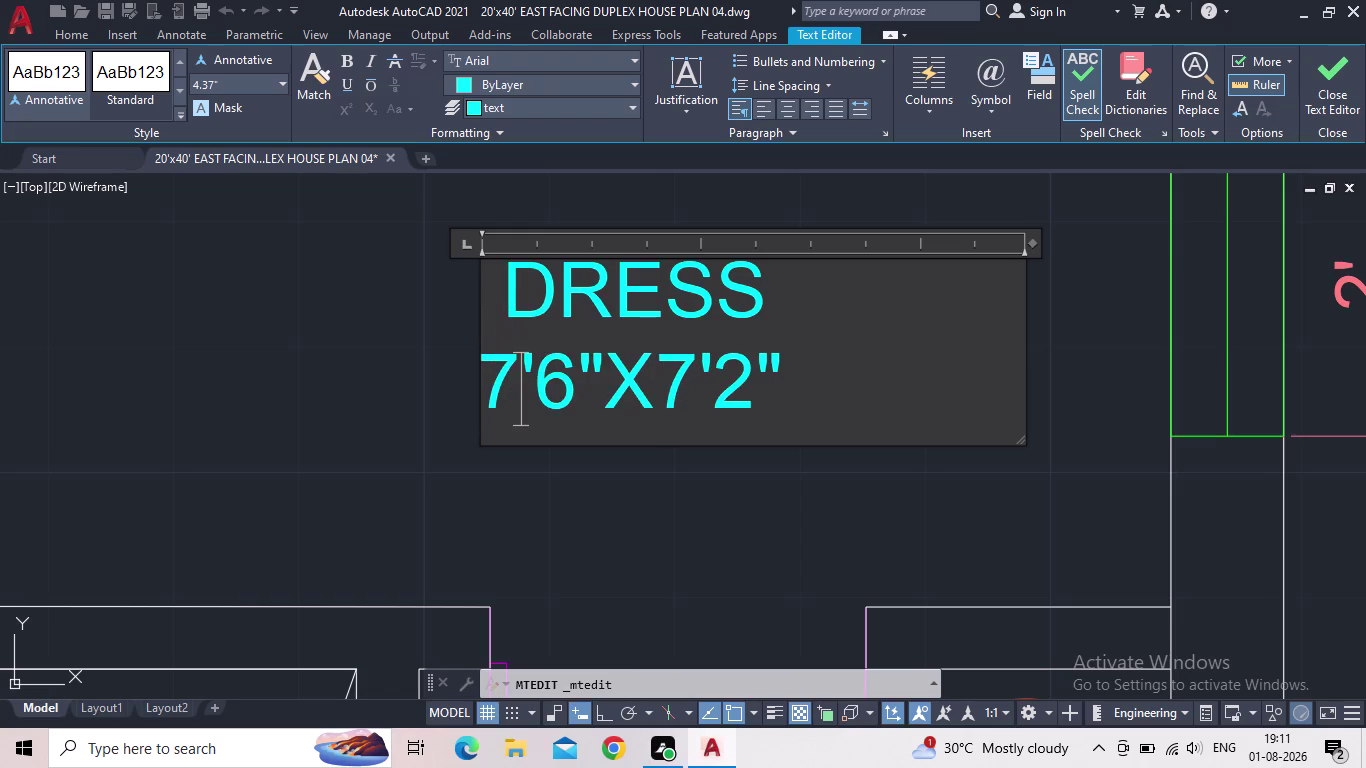
key(Right)
key(Right)
key(Right)
key(Right)
key(Right)
key(BackSpace)
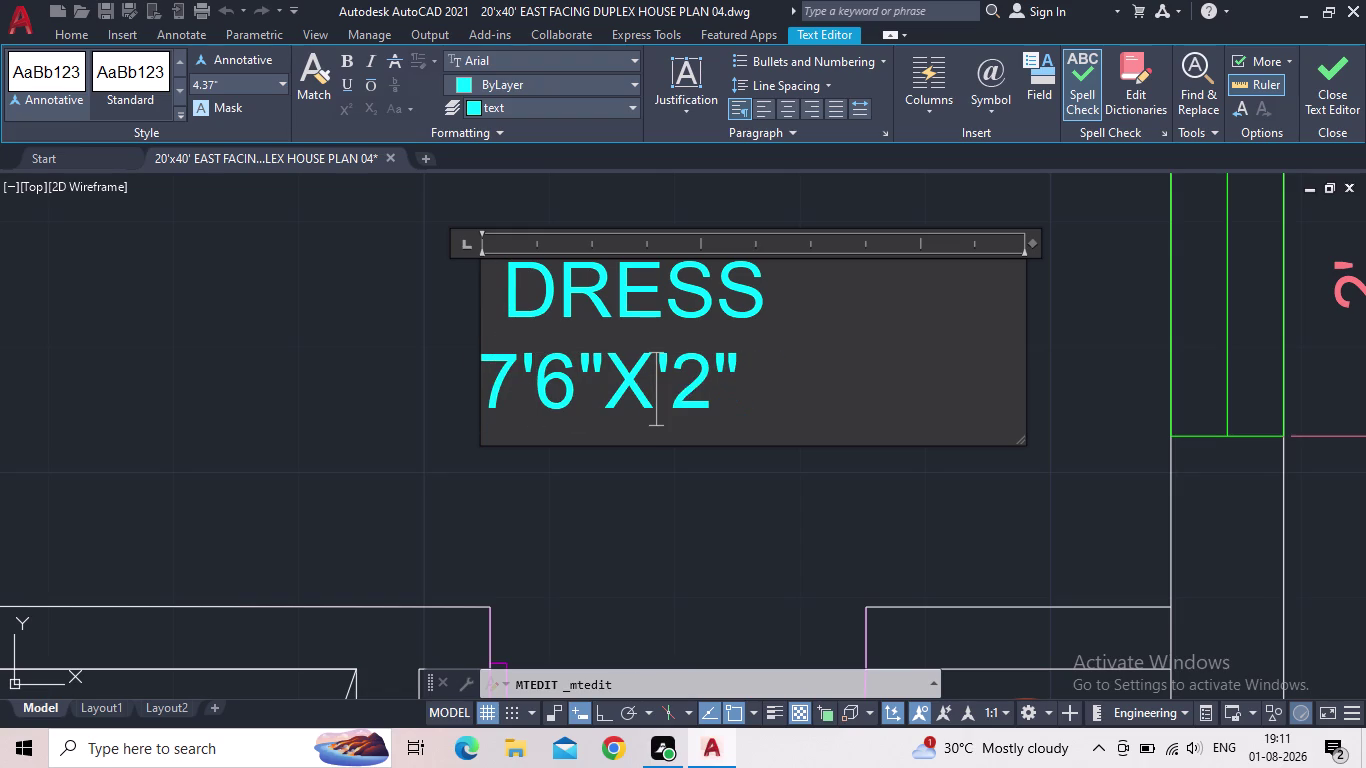
key(4)
key(Right)
key(Right)
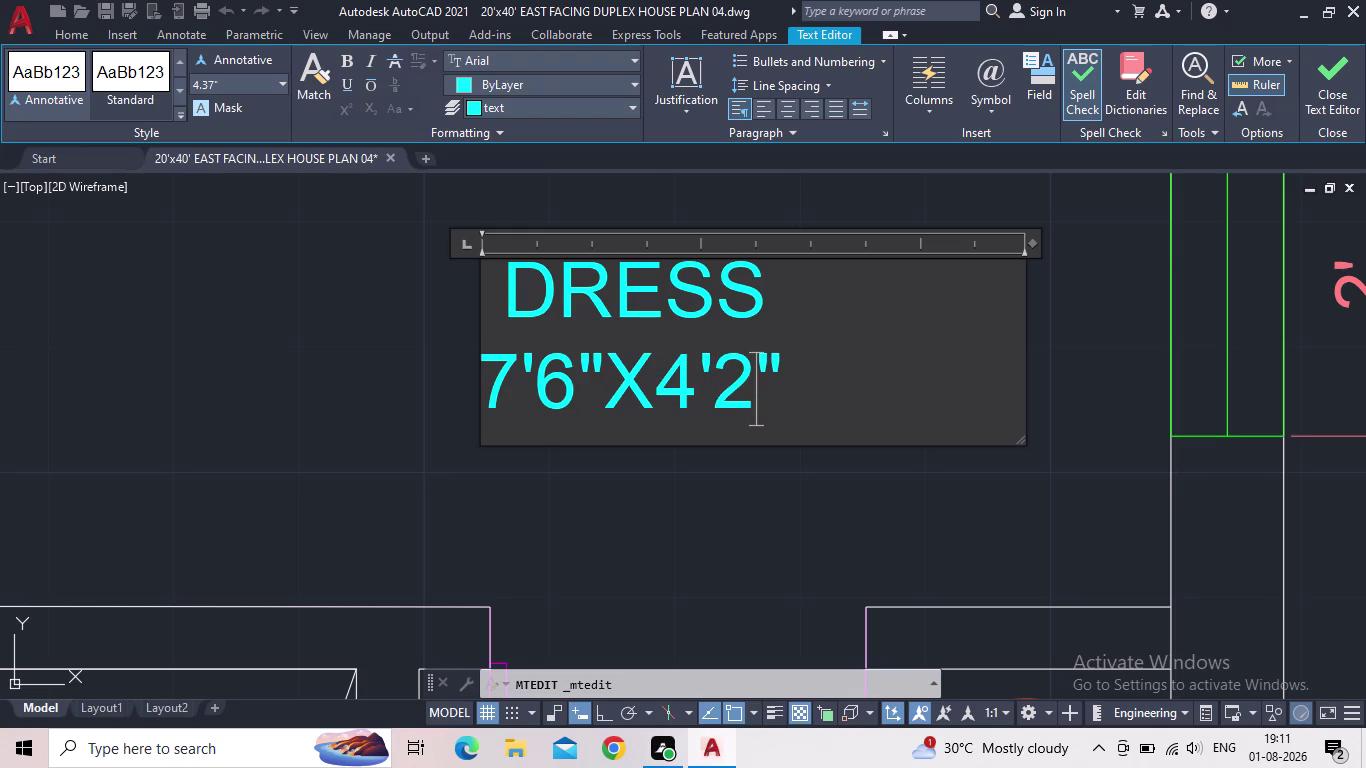
key(BackSpace)
key(6)
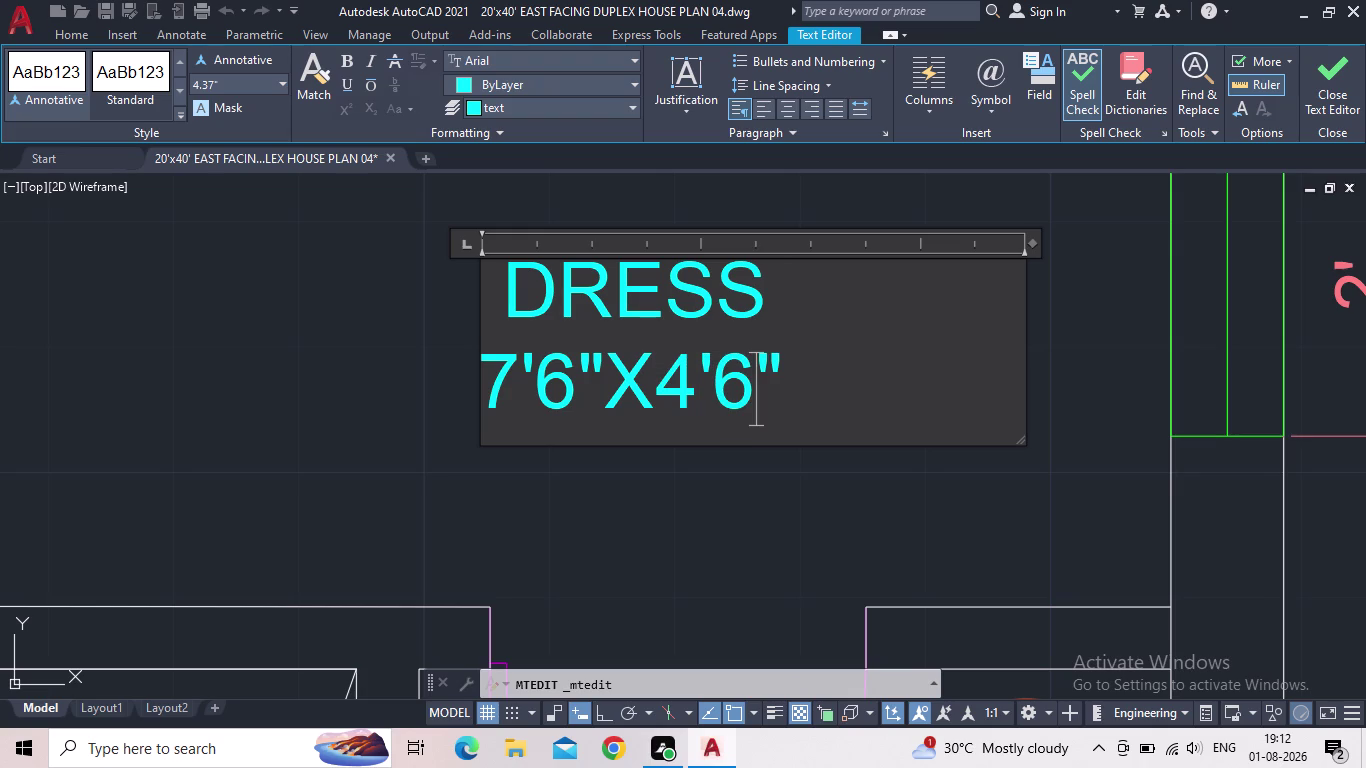
click(1344, 80)
scroll(down, 3)
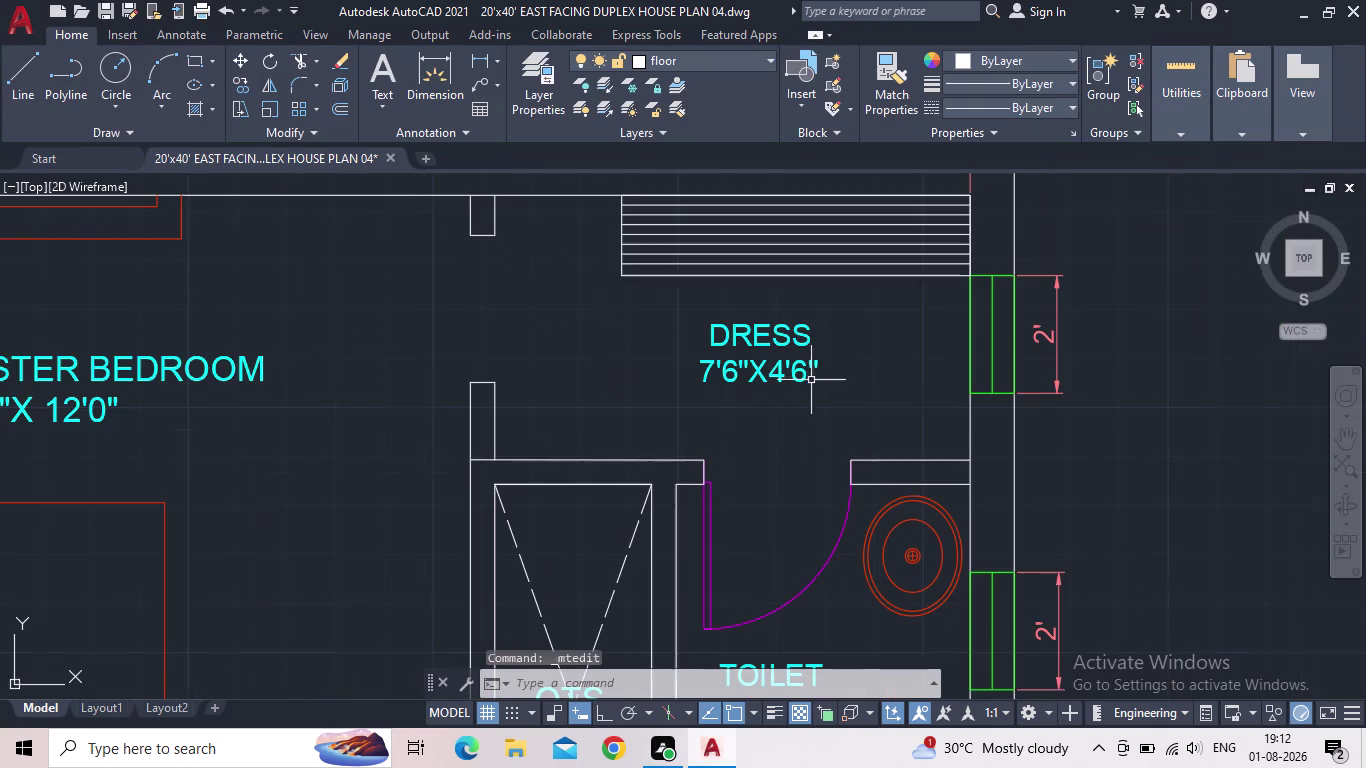
middle_drag(790, 387, 786, 344)
scroll(down, 3)
middle_drag(797, 297, 794, 317)
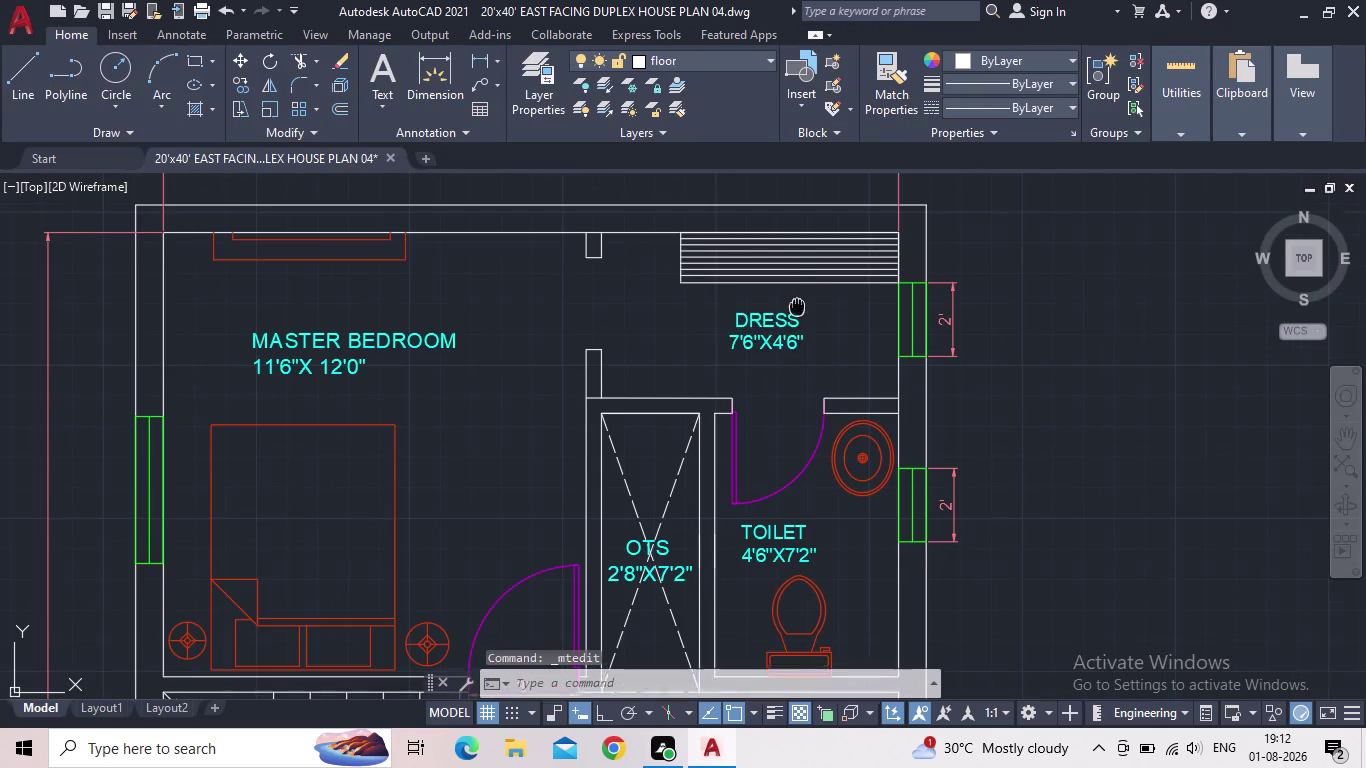
middle_drag(794, 317, 751, 389)
scroll(up, 3)
scroll(down, 3)
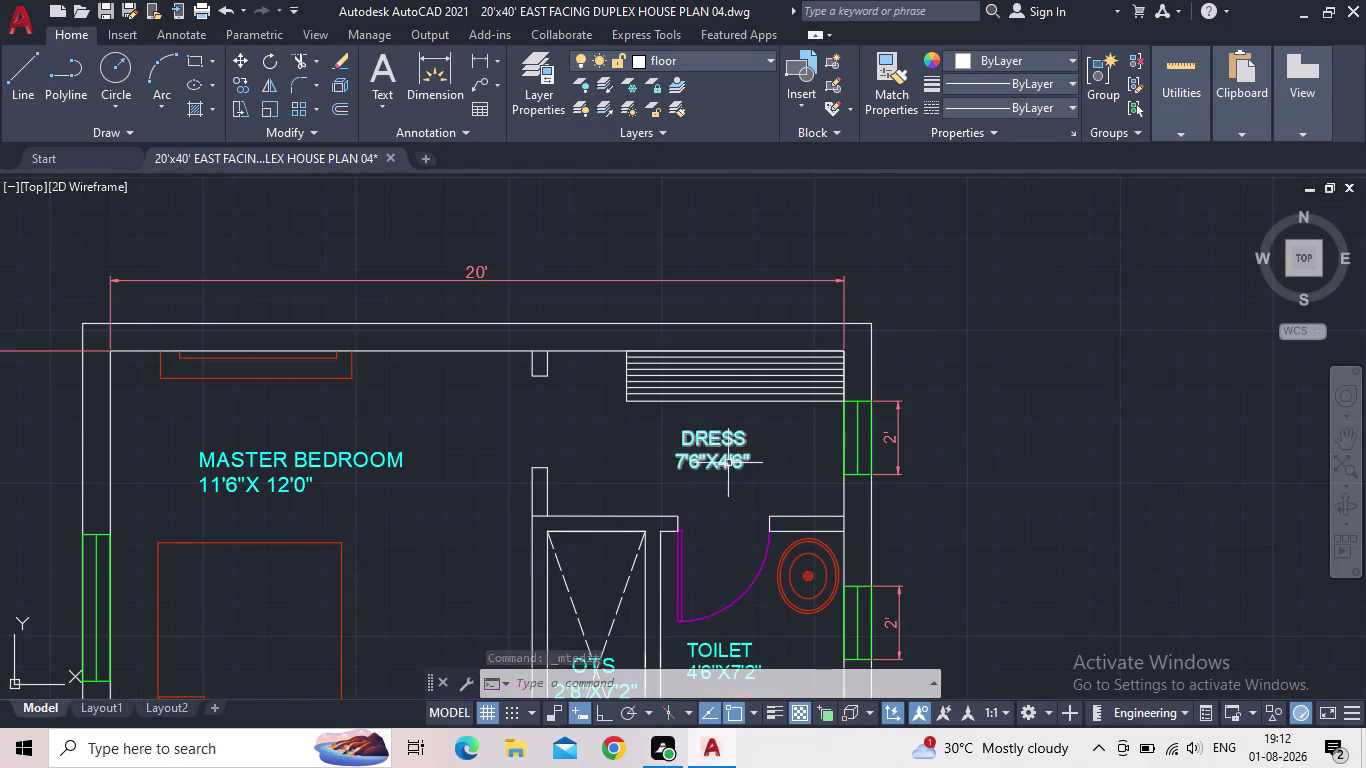
middle_drag(740, 491, 730, 447)
middle_drag(731, 492, 690, 450)
scroll(up, 3)
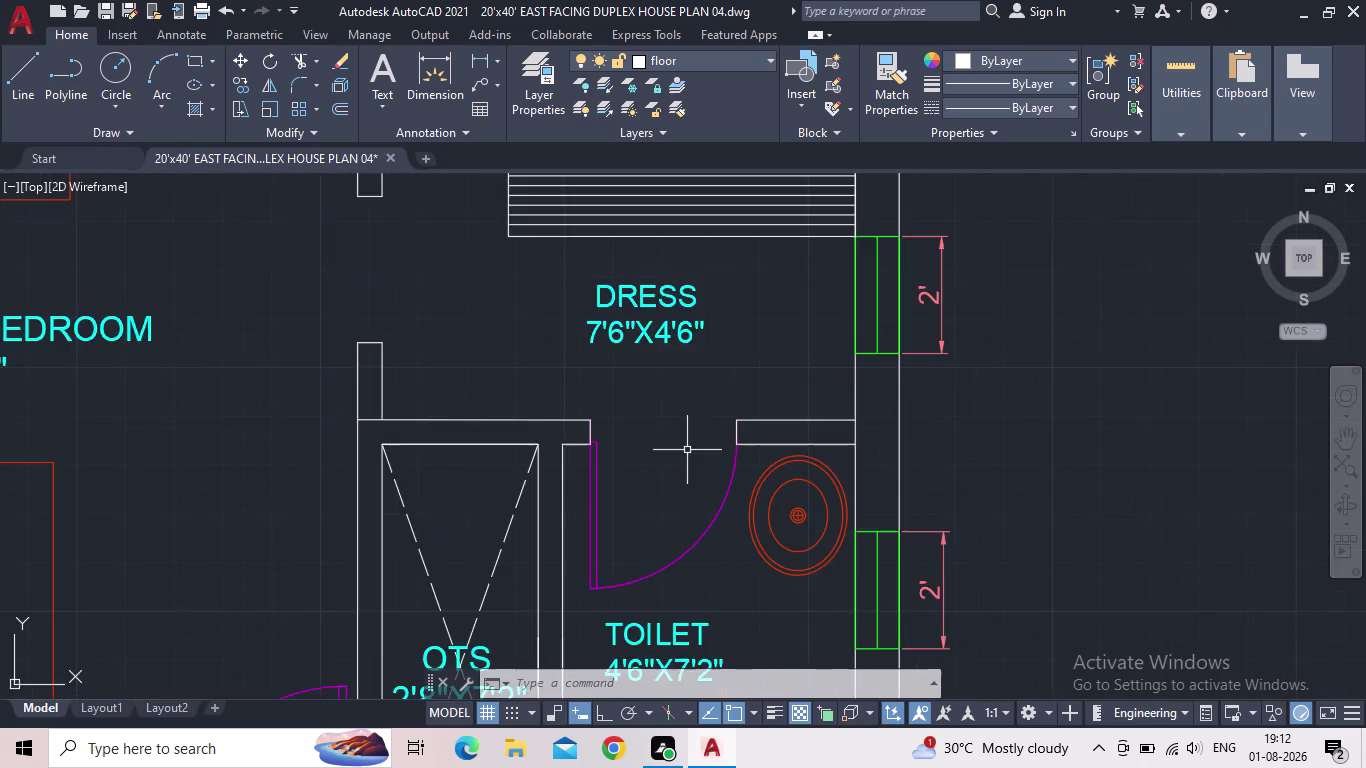
scroll(down, 3)
middle_drag(708, 441, 728, 393)
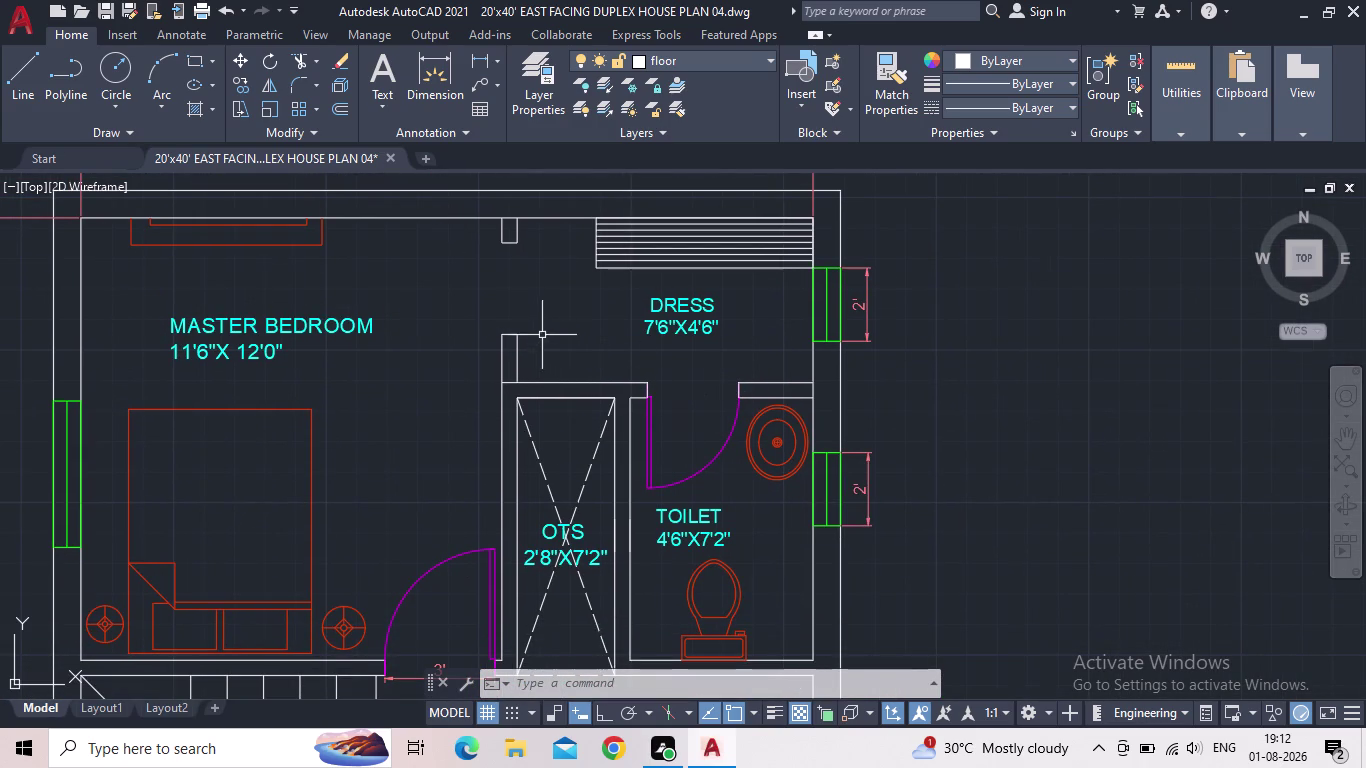
middle_drag(514, 299, 499, 405)
scroll(up, 3)
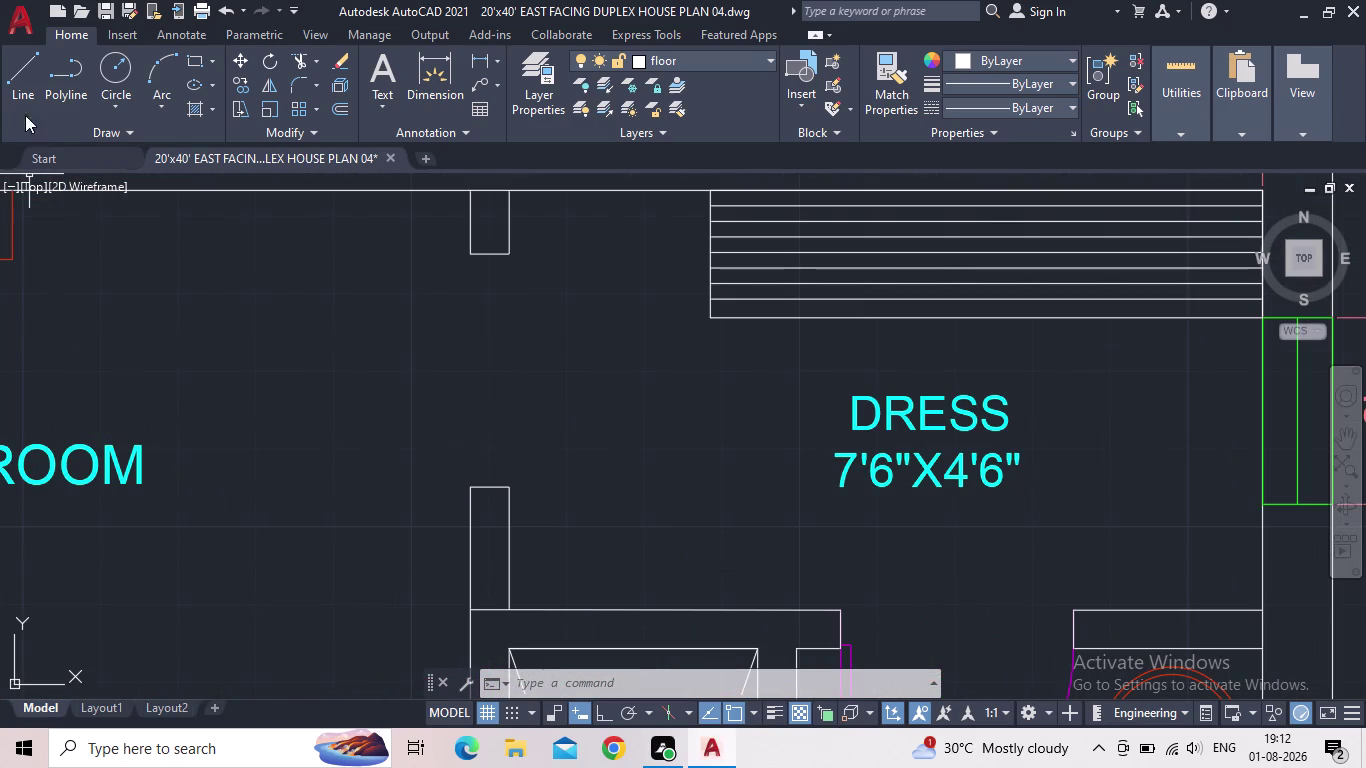
click(28, 97)
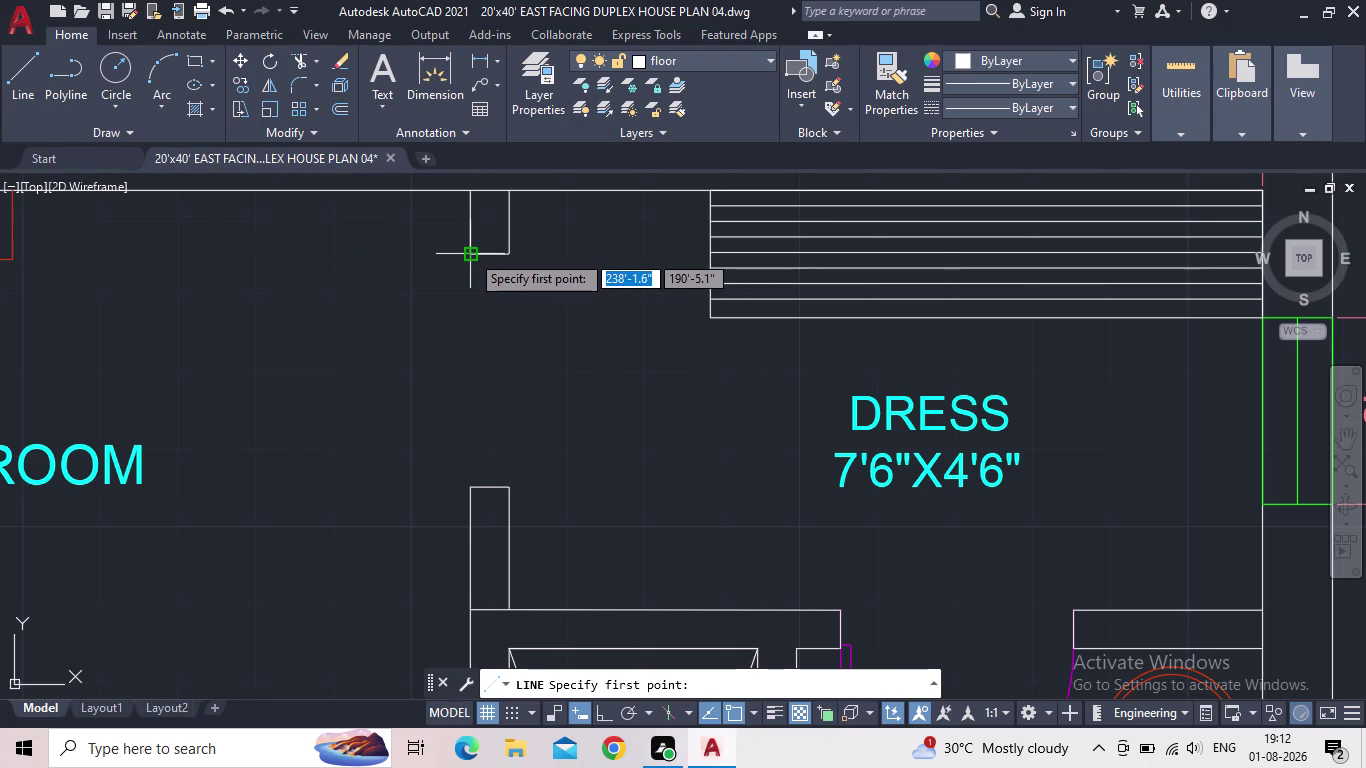
Draw two vertical 2'6" shelf lines at the DRESS wall corners, then select both.
click(470, 253)
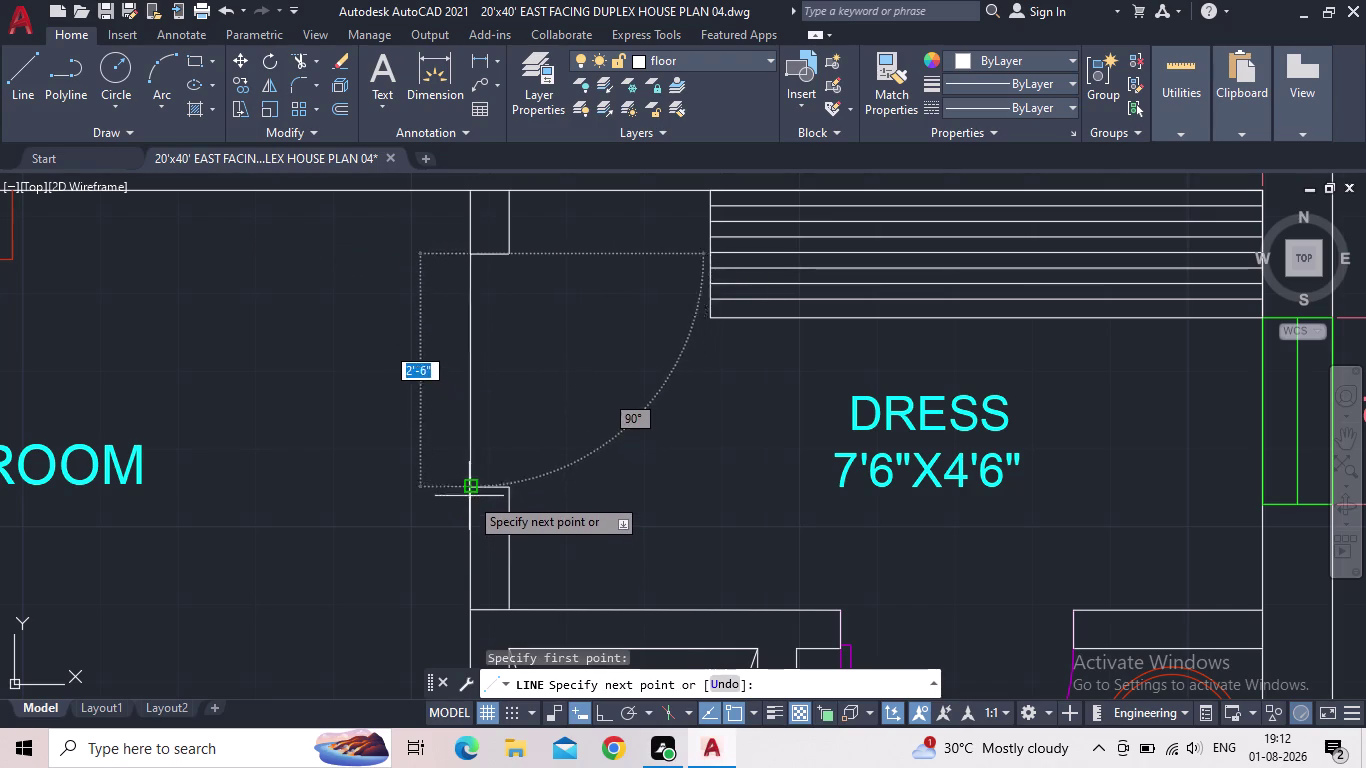
click(469, 494)
key(Escape)
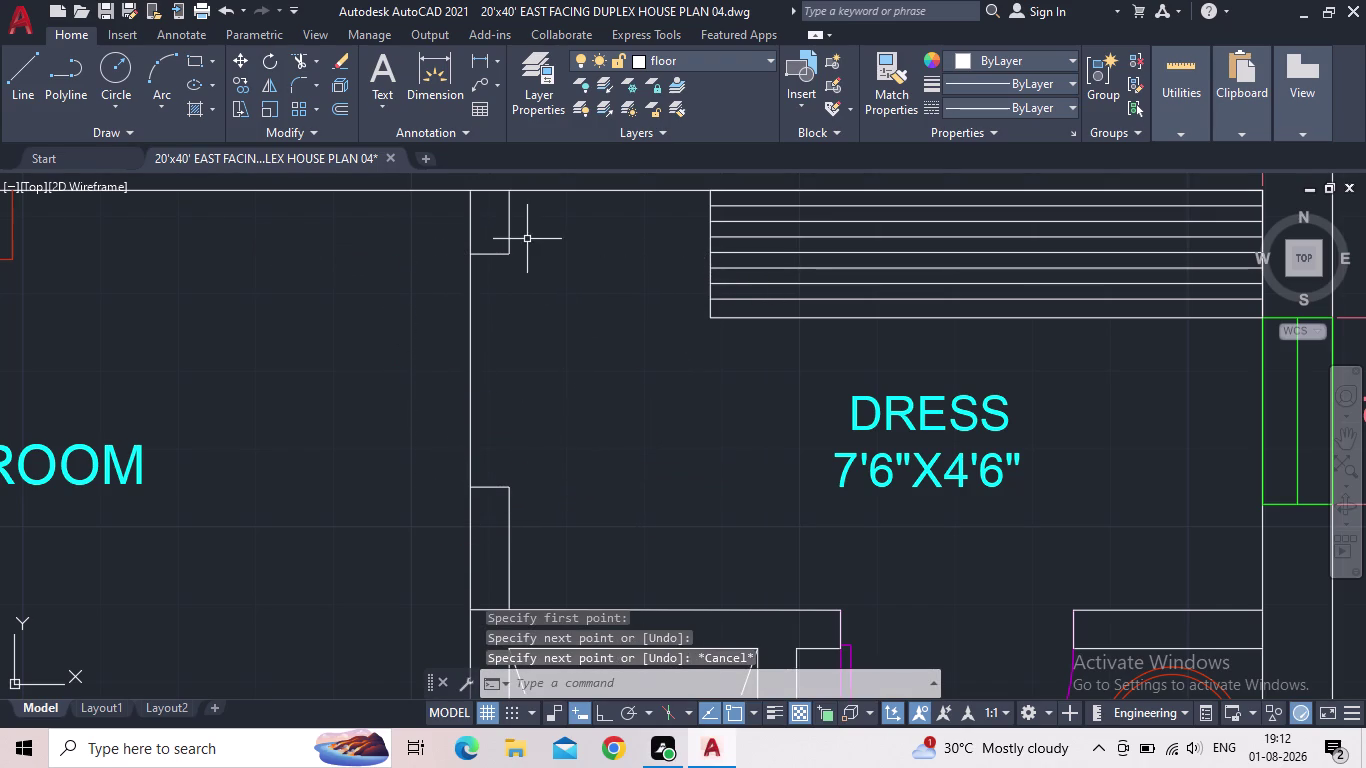
key(space)
click(507, 254)
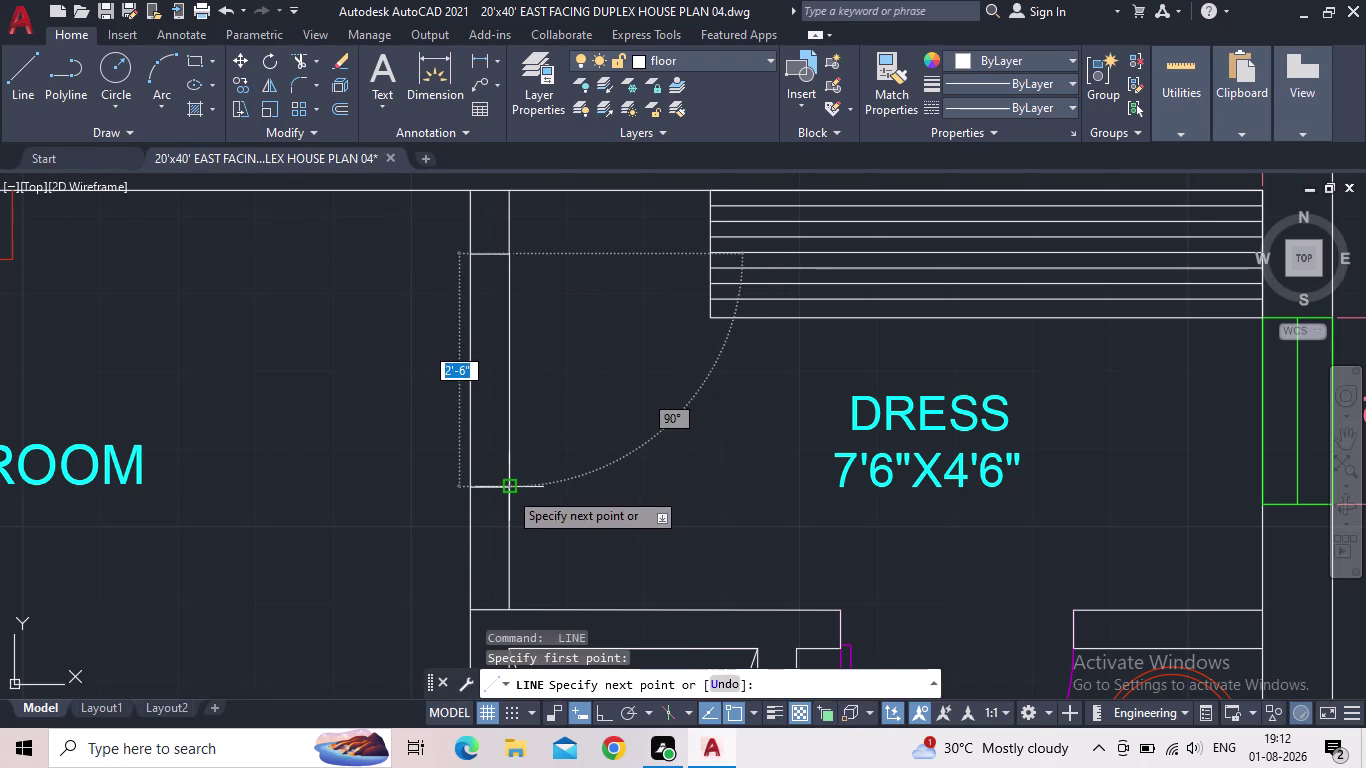
click(508, 490)
key(Escape)
drag(599, 457, 576, 434)
click(459, 376)
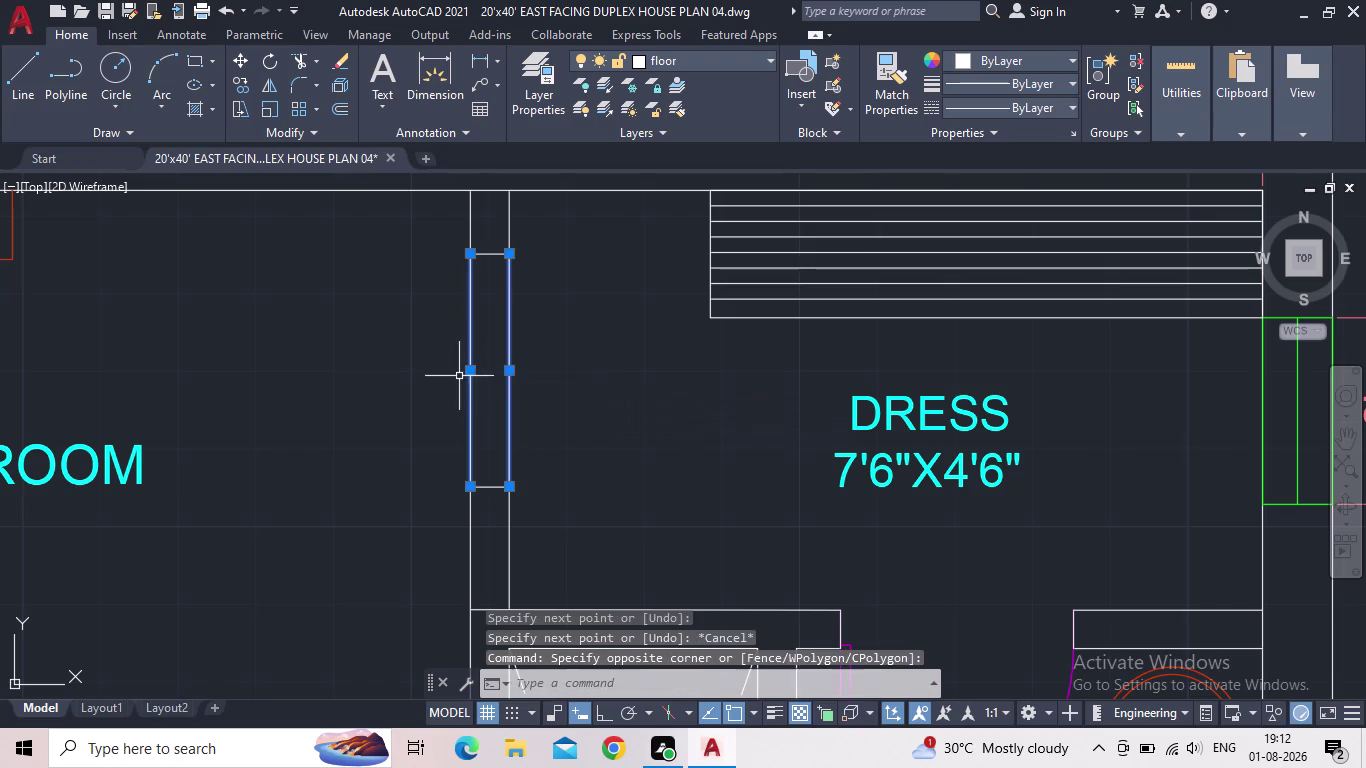
scroll(down, 3)
In Properties, give both shelf lines a dashed linetype with linetype scale 0.5.
key(p)
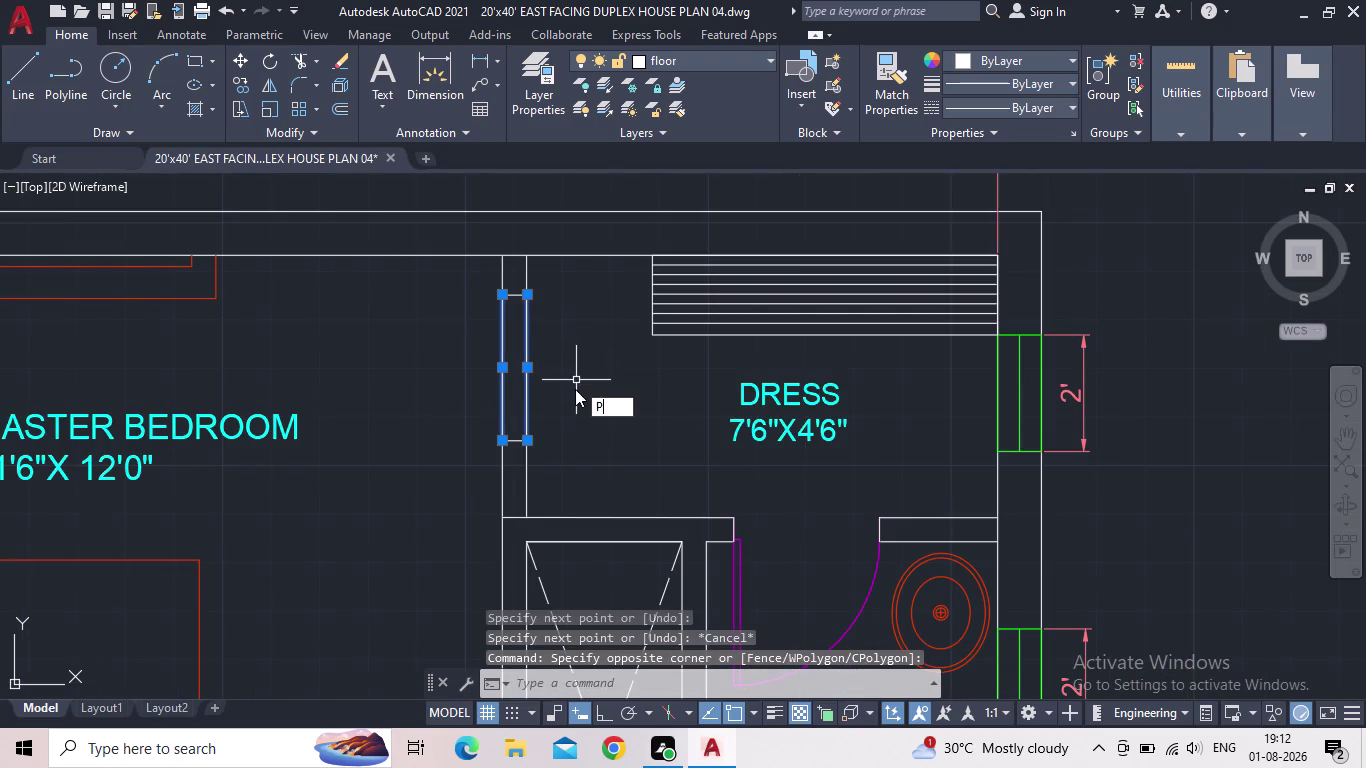
key(r)
key(space)
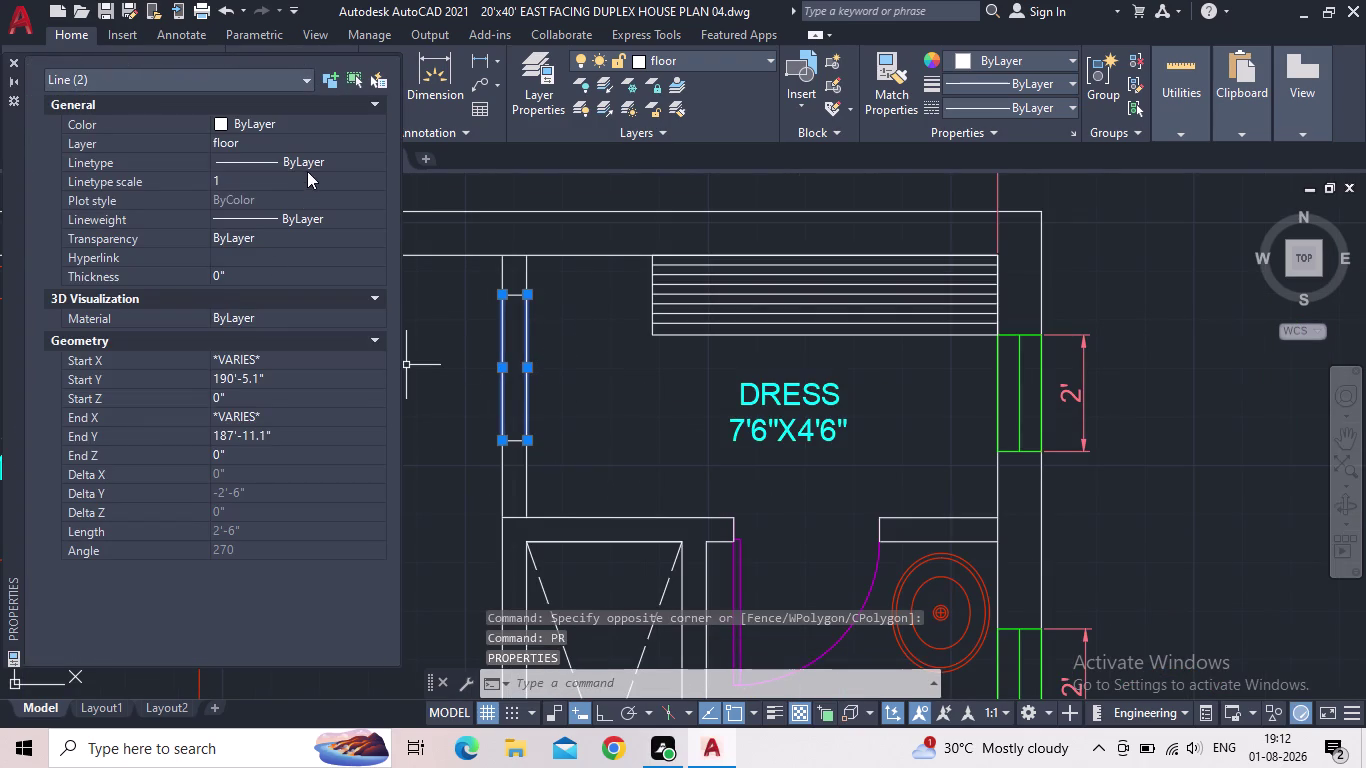
click(305, 159)
click(312, 159)
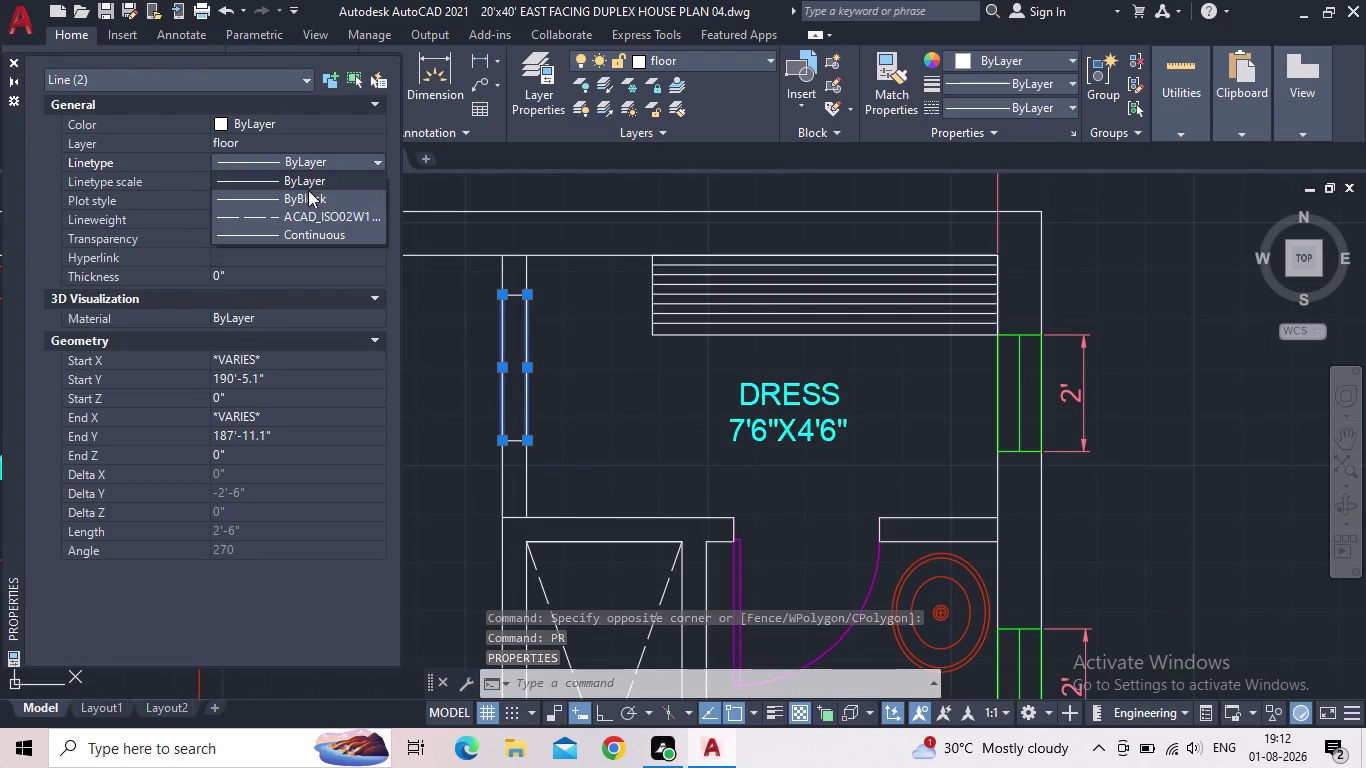
click(308, 211)
click(267, 190)
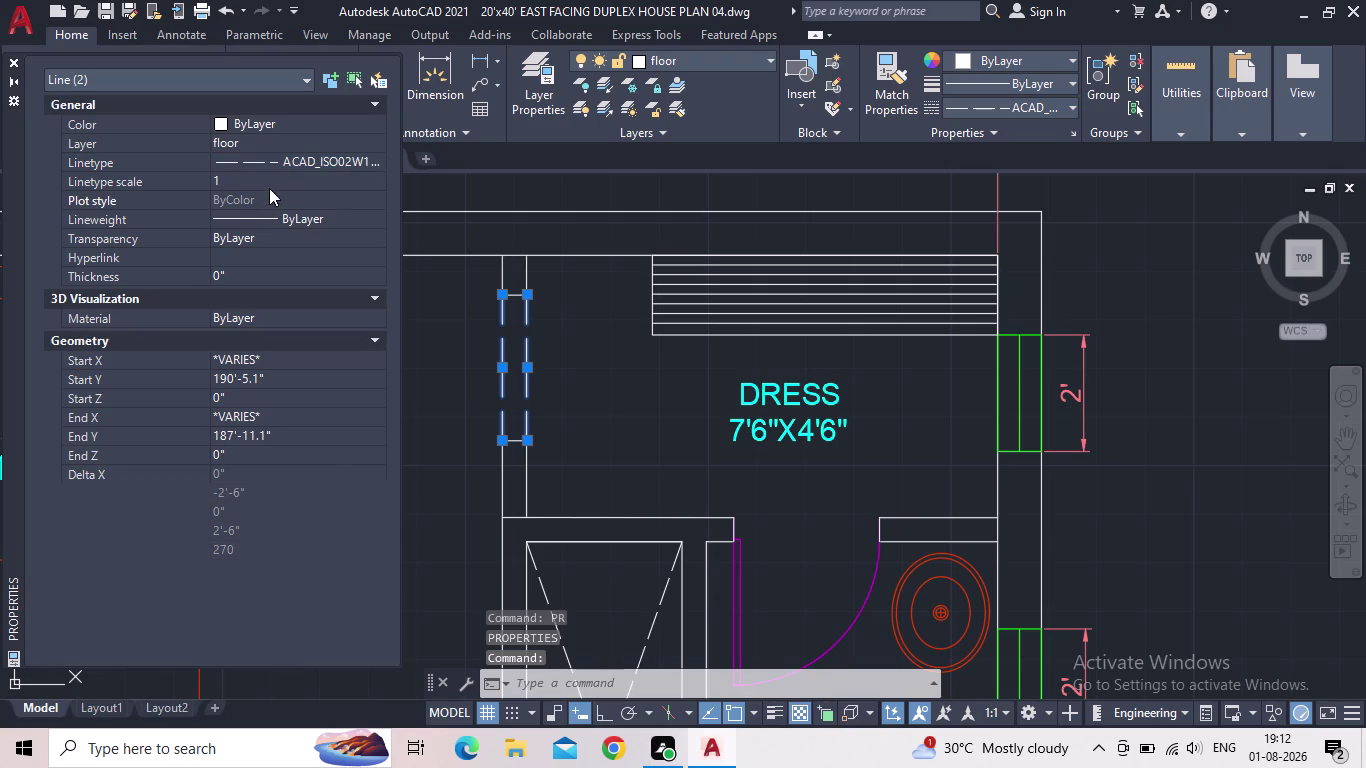
click(272, 187)
text(0.5)
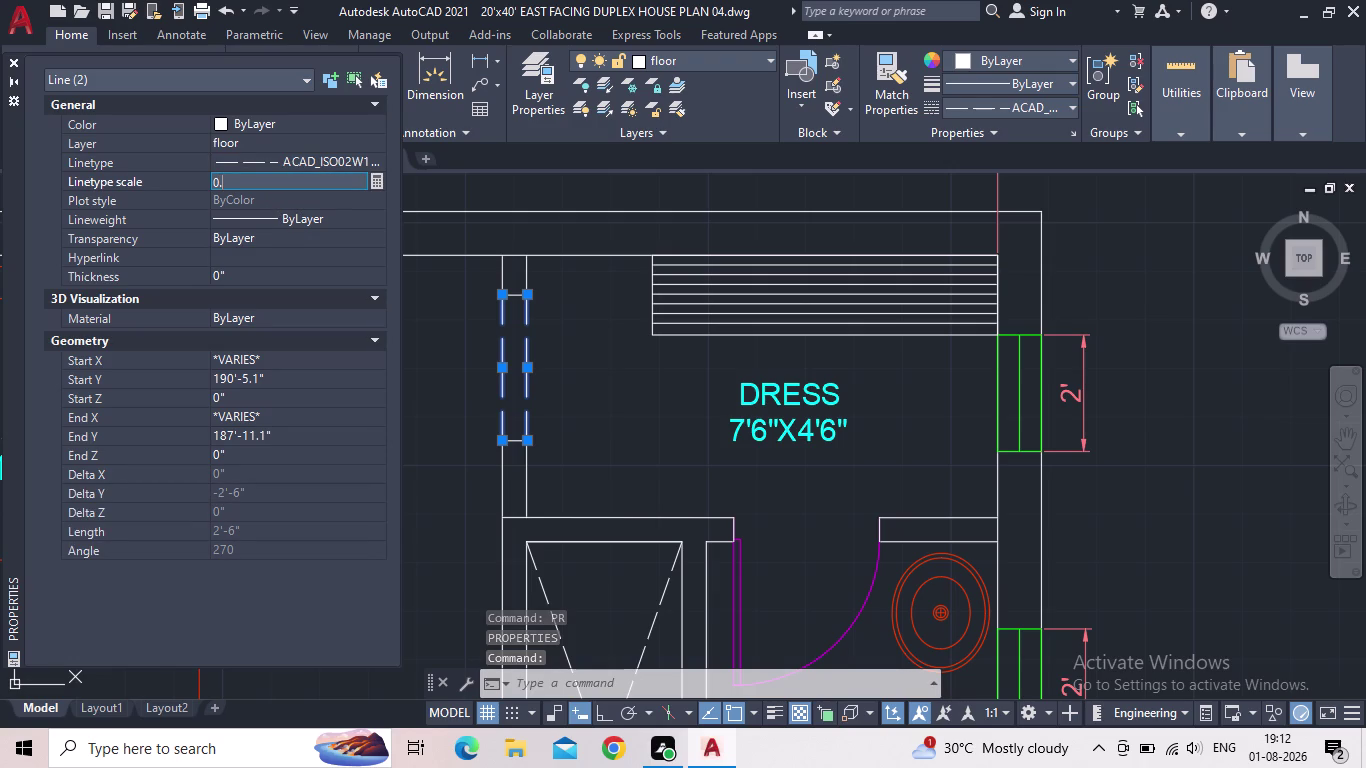
key(Return)
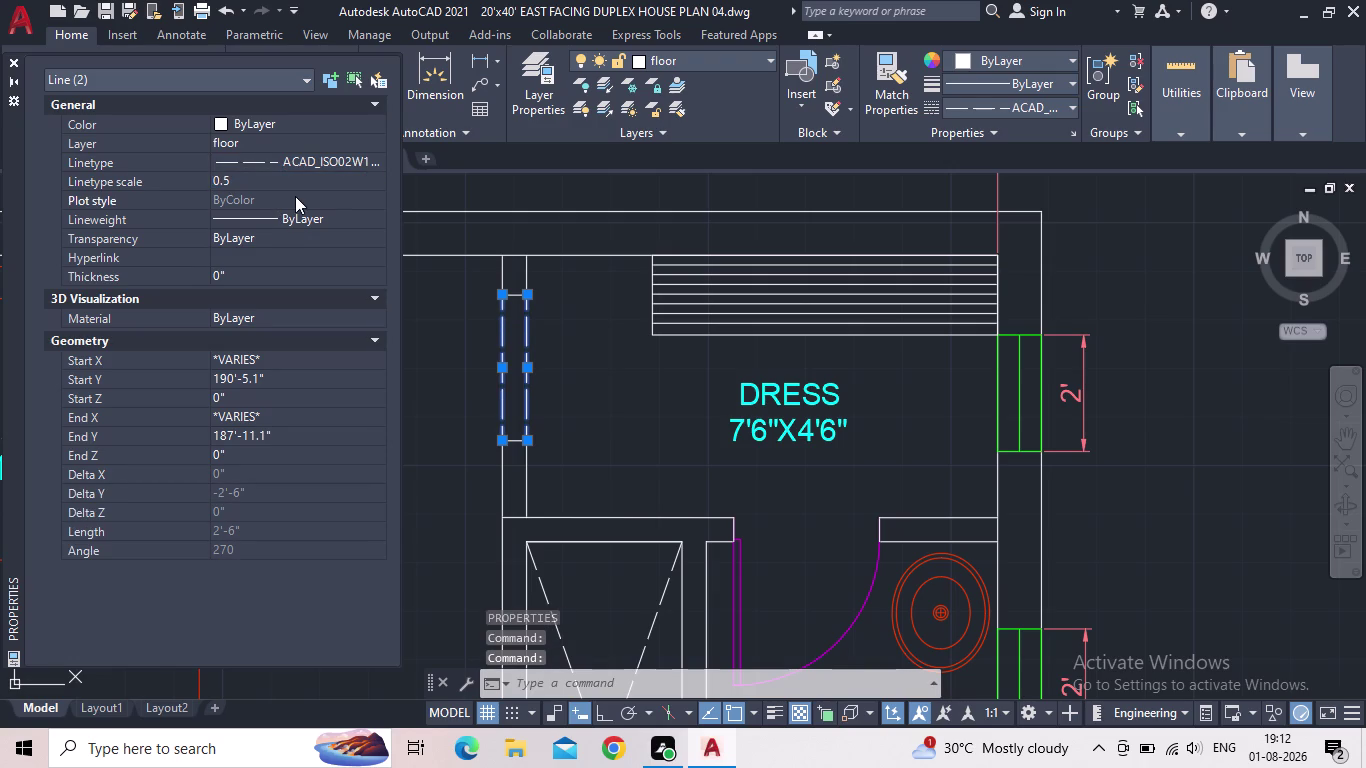
key(Escape)
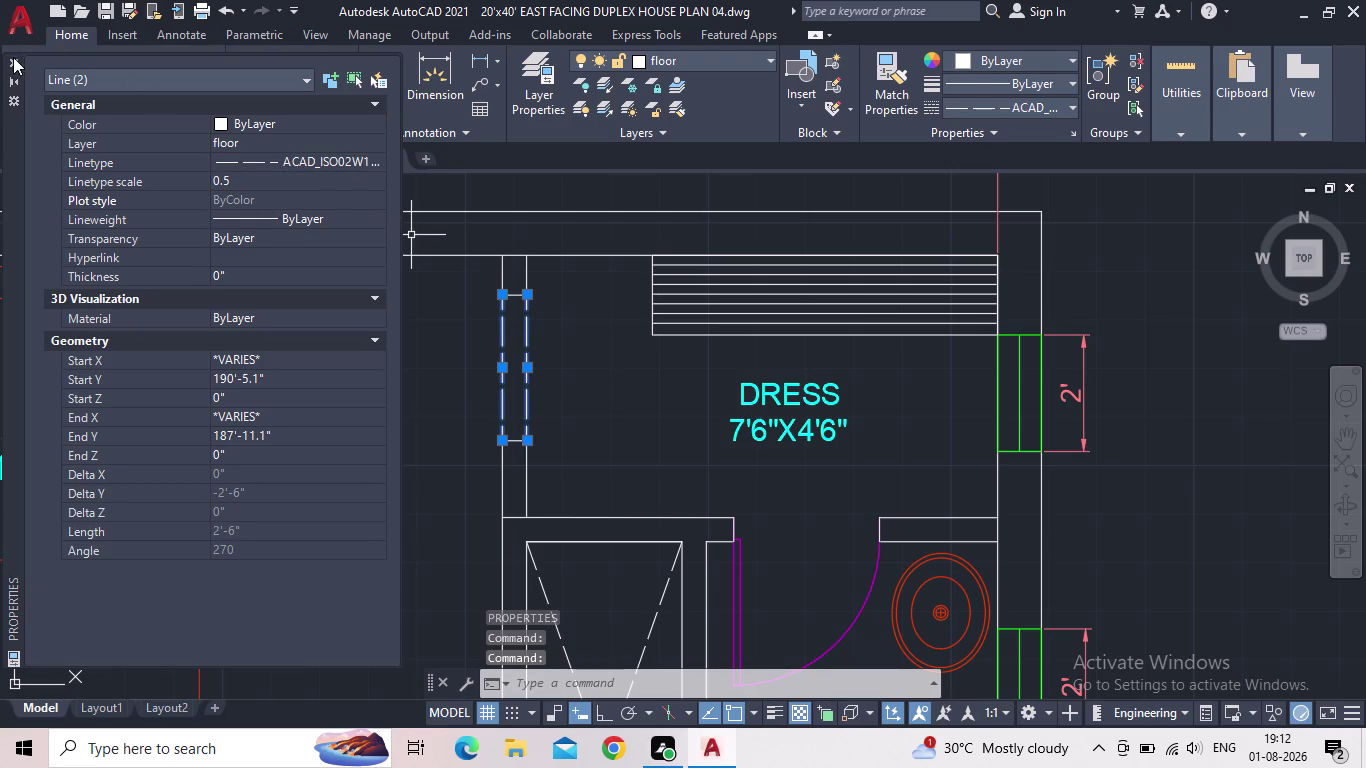
click(12, 57)
scroll(down, 3)
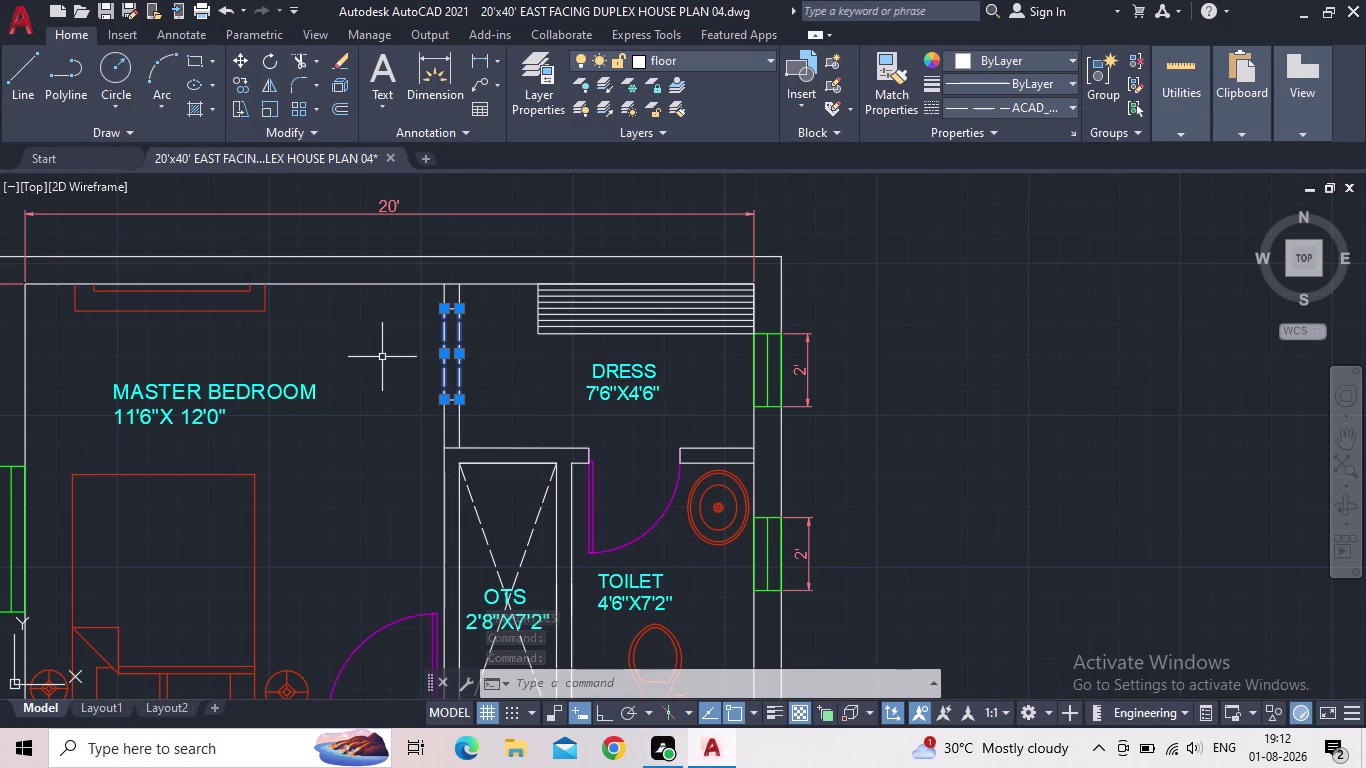
Pan down to the lower bedroom beside the staircase and start the Line tool.
scroll(up, 3)
key(Escape)
scroll(down, 3)
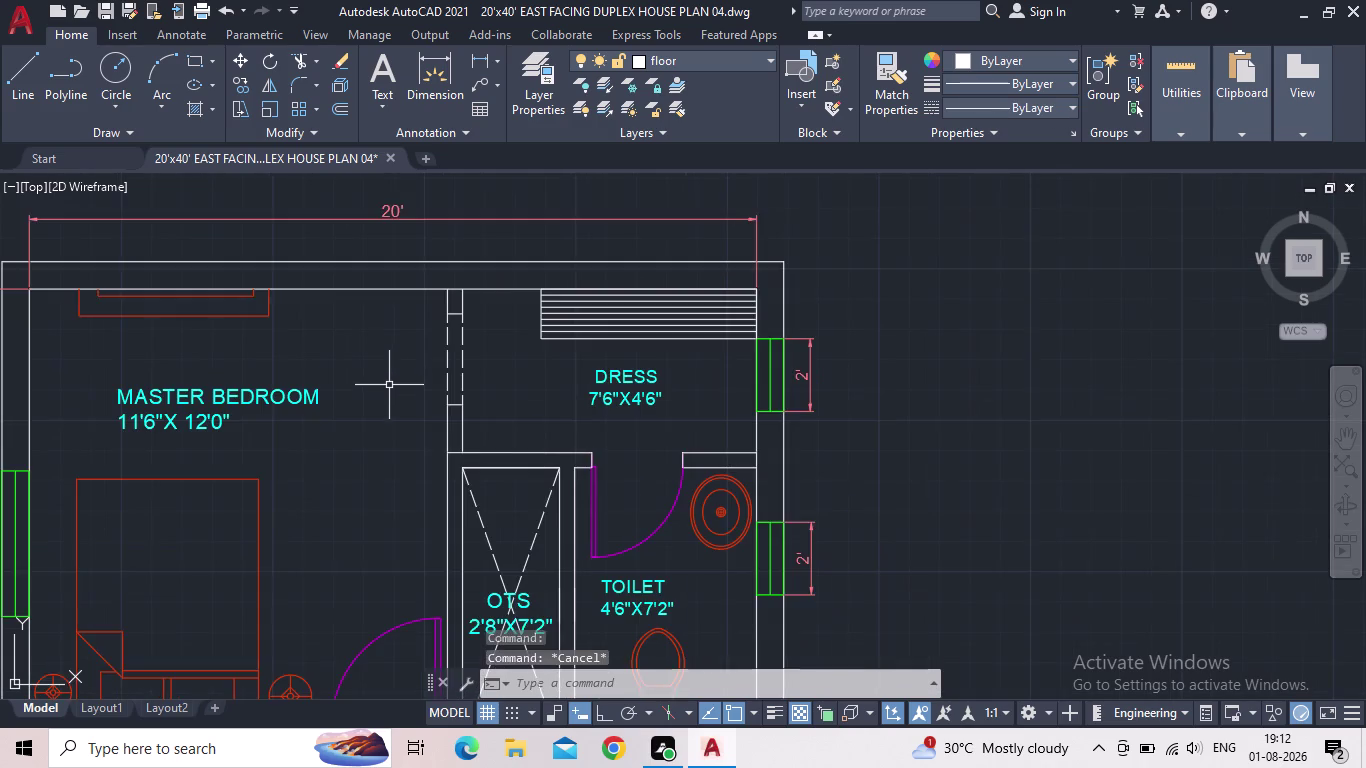
middle_drag(389, 385, 291, 397)
scroll(down, 3)
middle_click(408, 365)
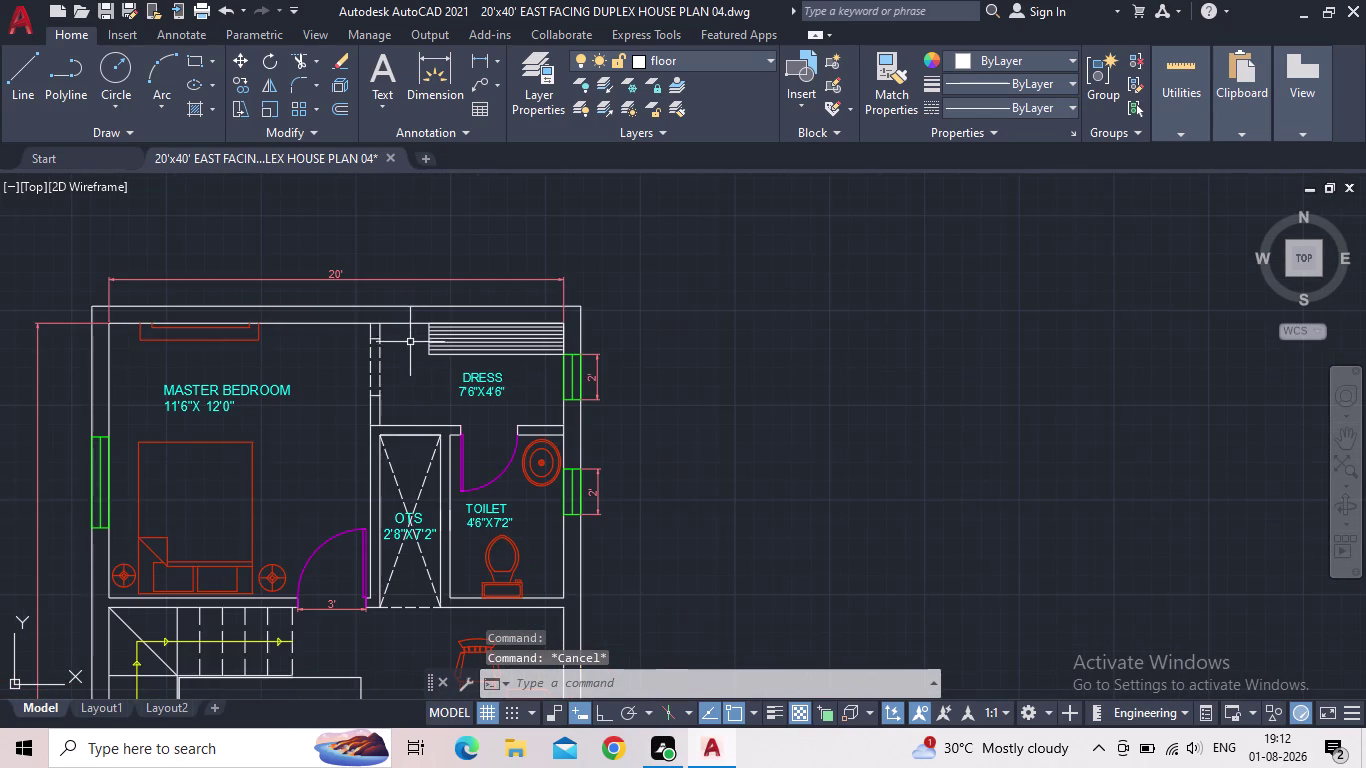
middle_drag(396, 464, 417, 293)
middle_click(417, 293)
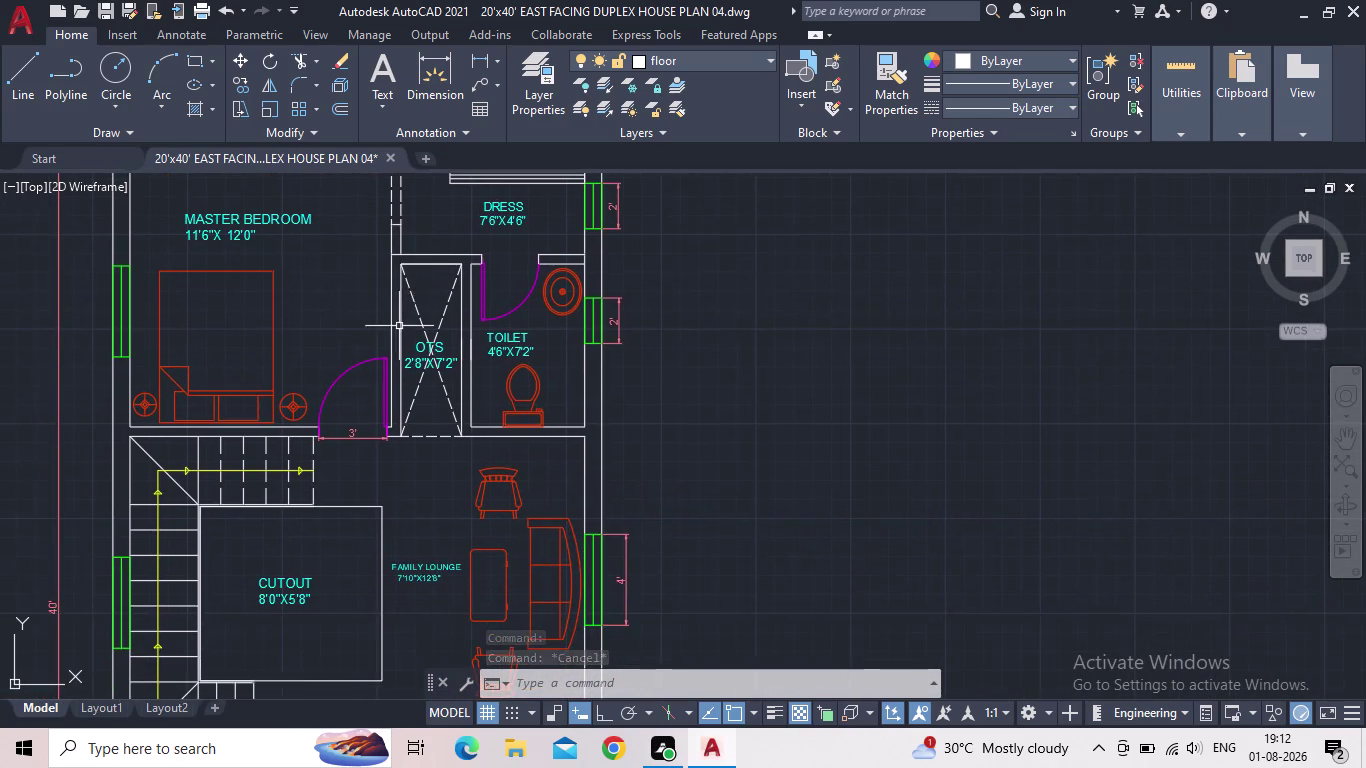
scroll(down, 3)
middle_drag(360, 511, 364, 364)
scroll(up, 3)
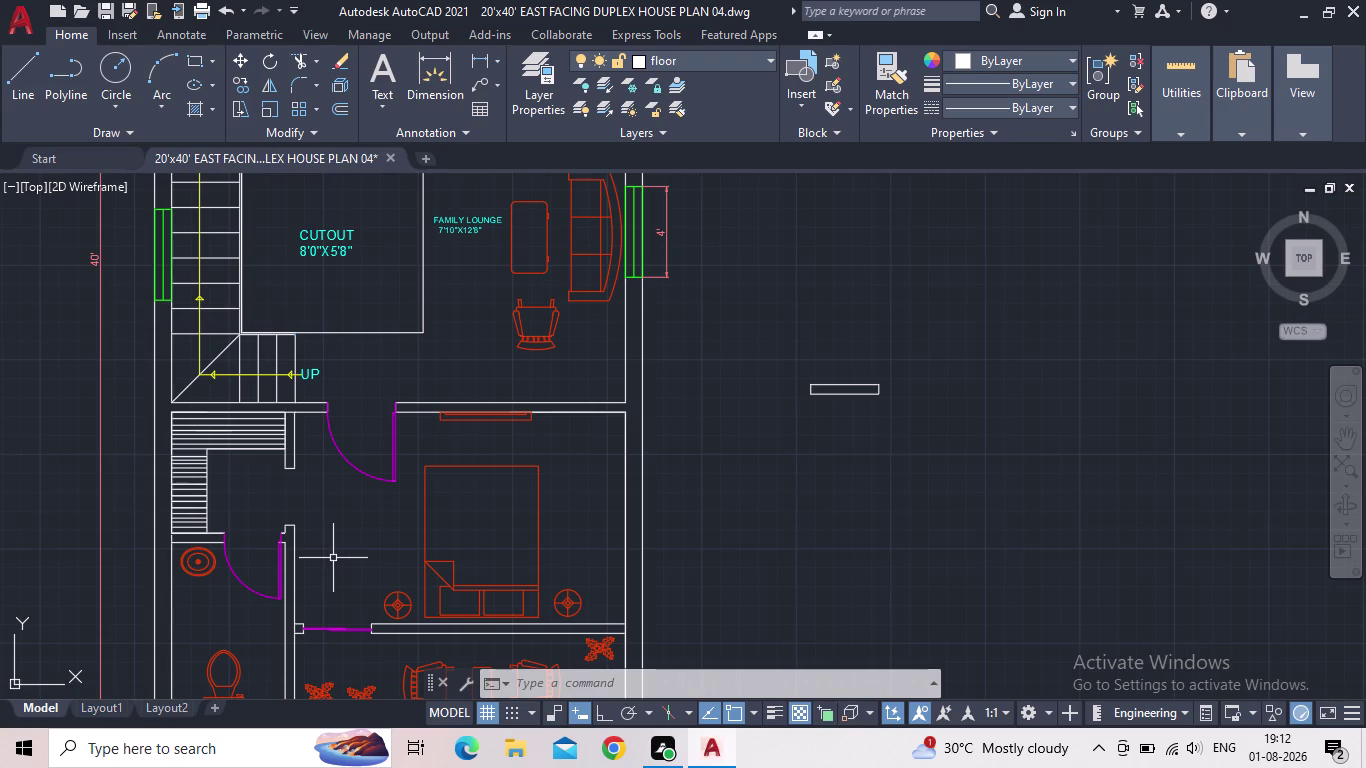
click(7, 70)
scroll(up, 3)
scroll(up, 3)
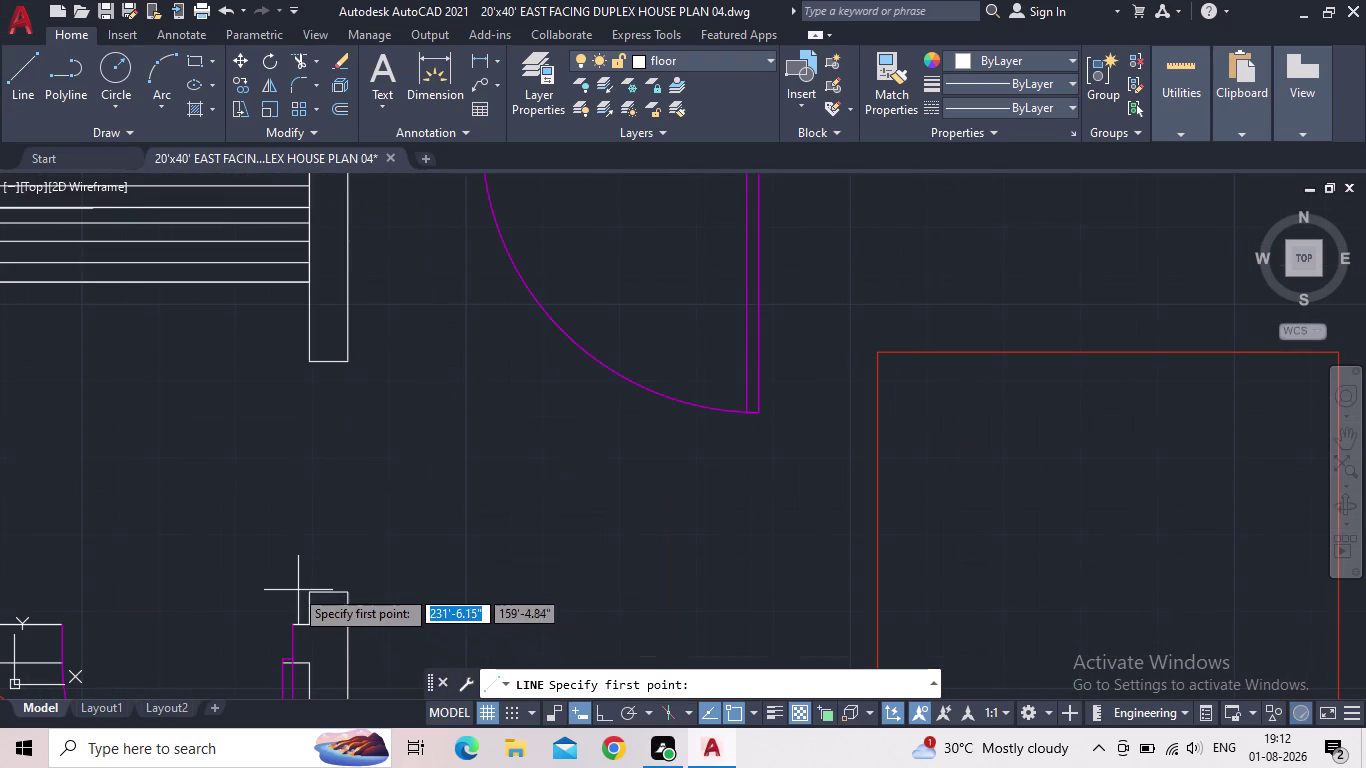
Draw two 2'-6" vertical lines inside the wall beside the lower staircase.
drag(315, 598, 314, 586)
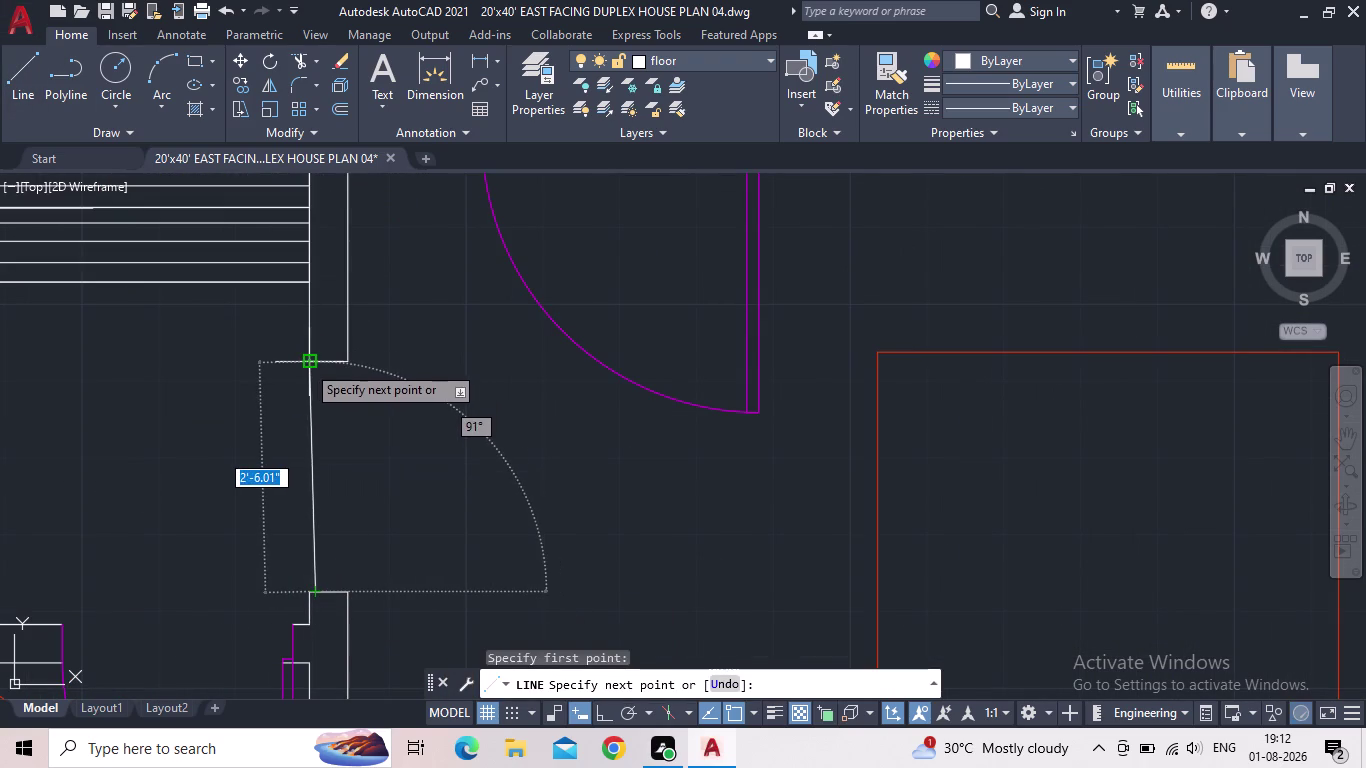
click(306, 364)
key(Escape)
key(space)
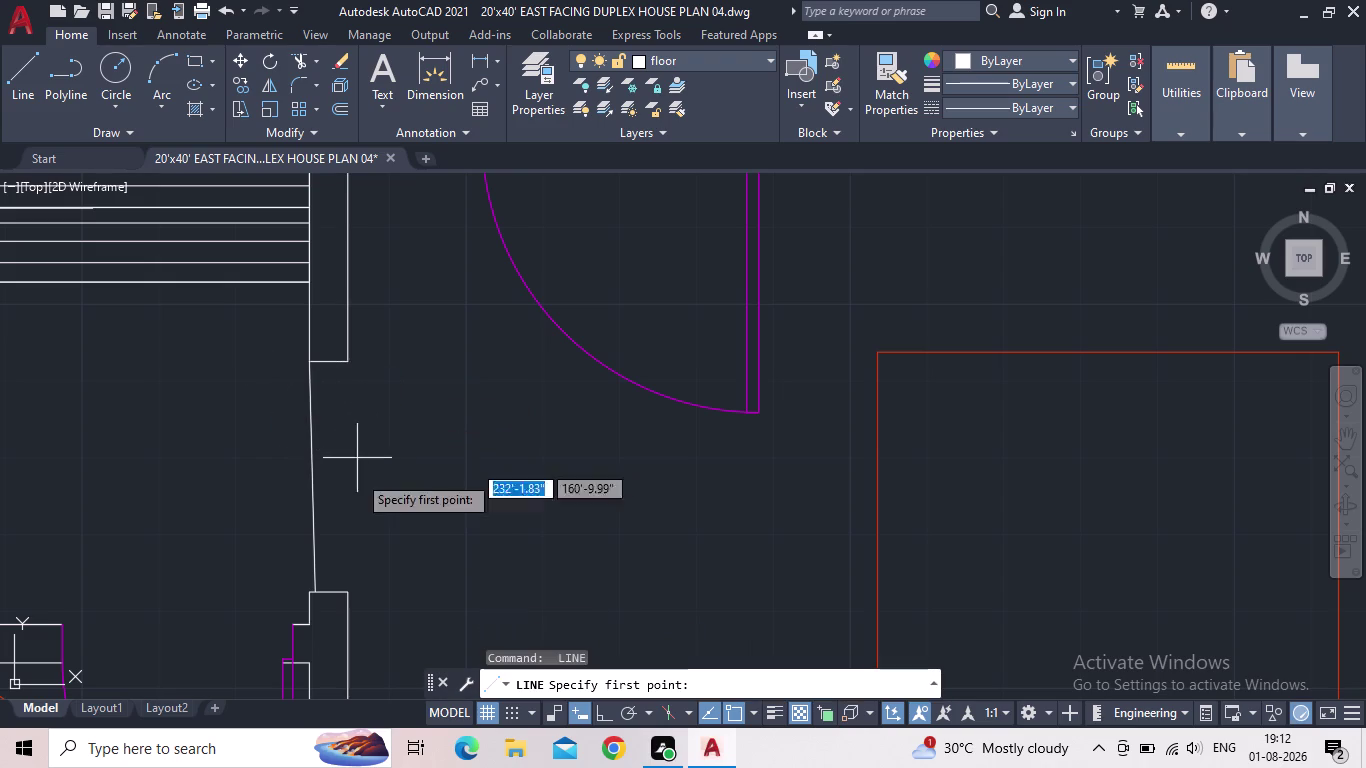
click(346, 594)
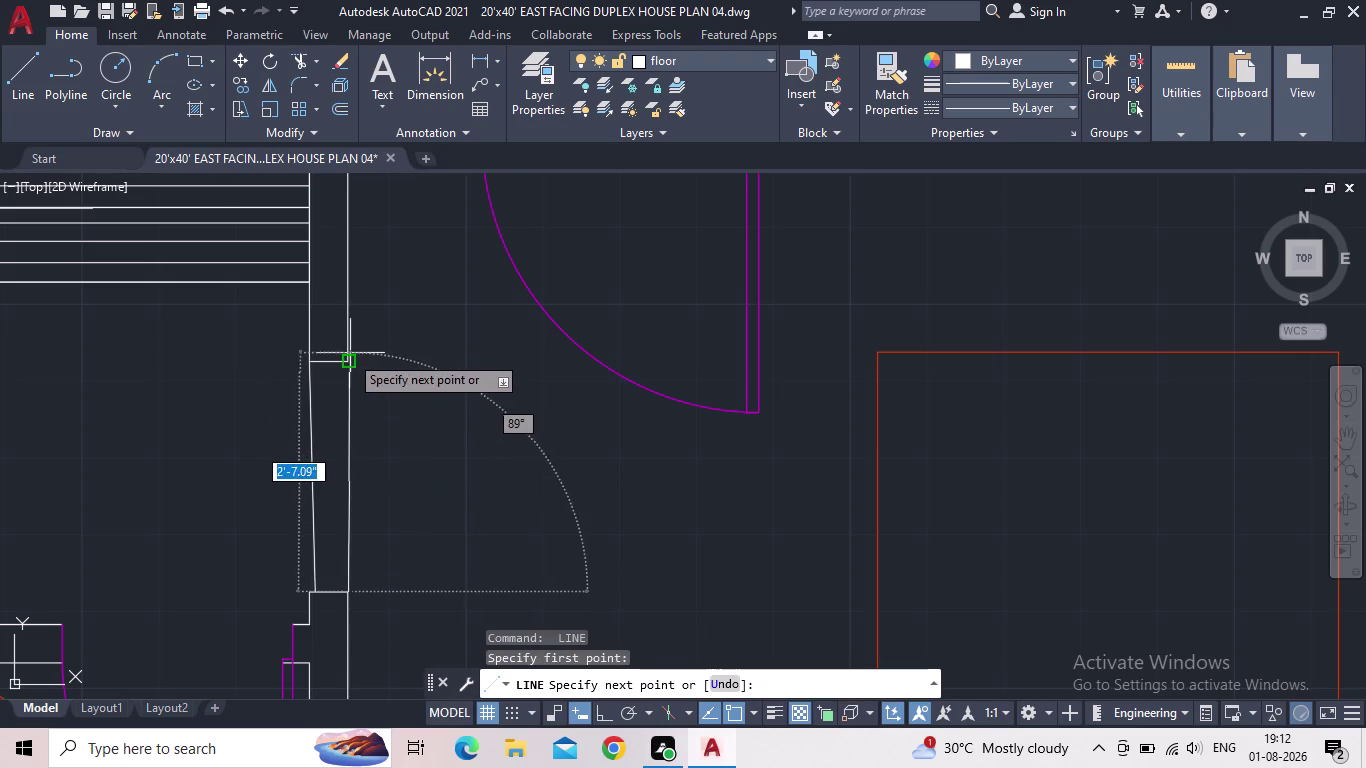
click(348, 362)
key(Escape)
Snap the left line's top endpoint onto the wall corner using its grip.
click(366, 433)
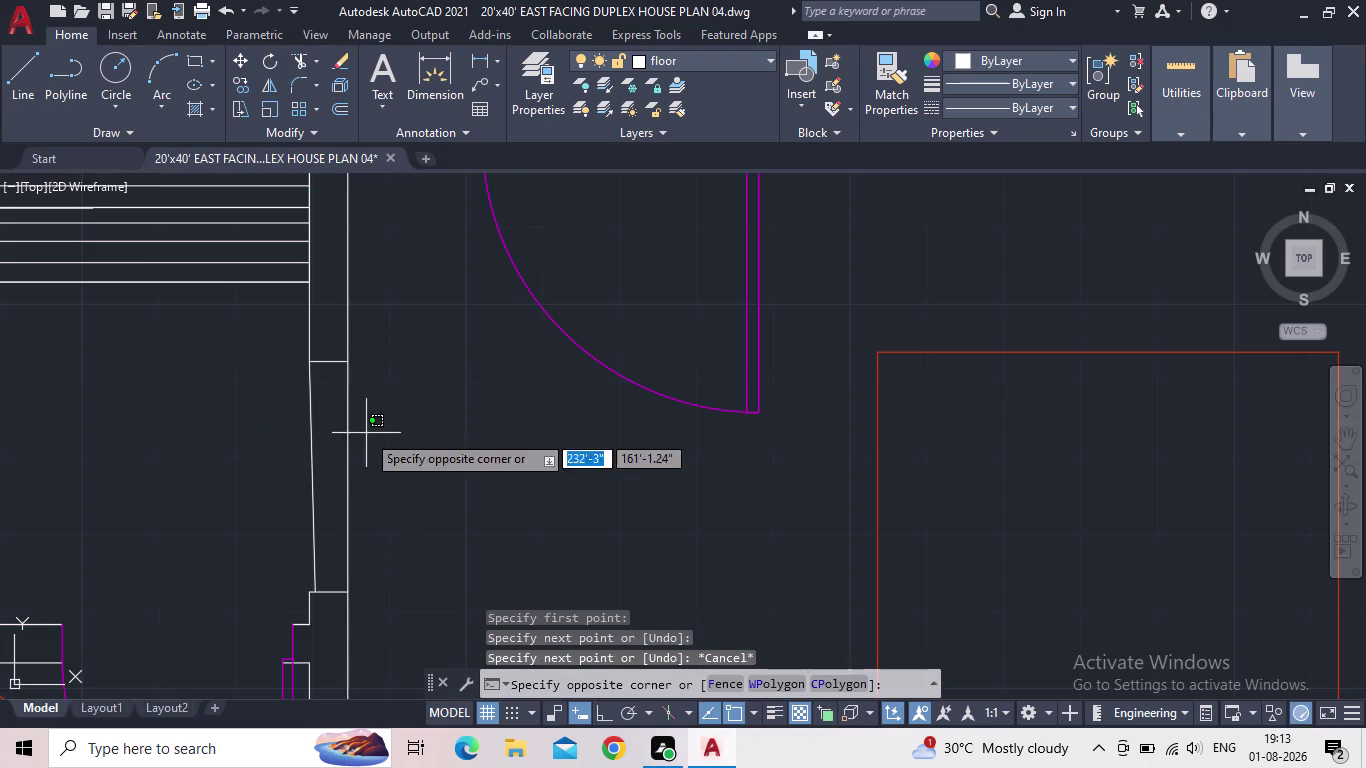
click(272, 426)
scroll(up, 3)
middle_drag(340, 586, 408, 301)
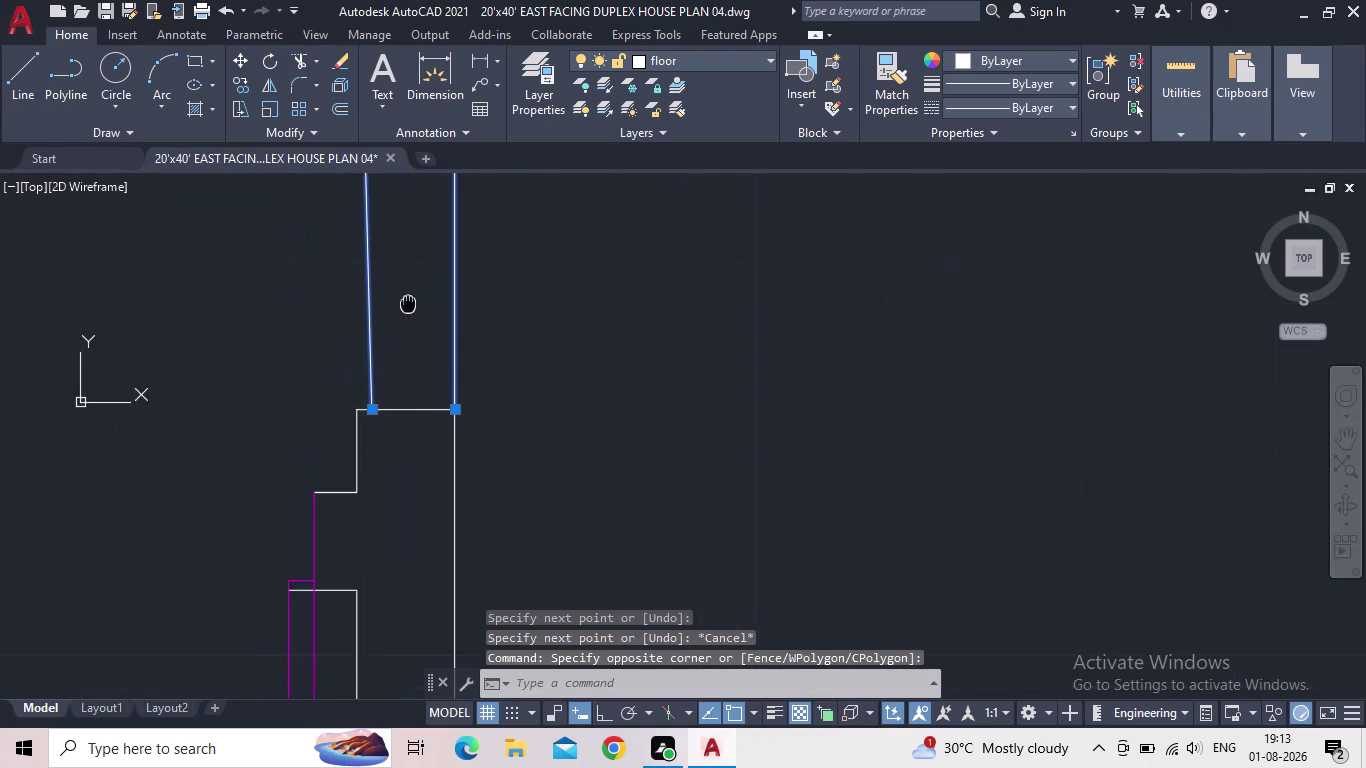
middle_drag(408, 301, 409, 300)
click(376, 409)
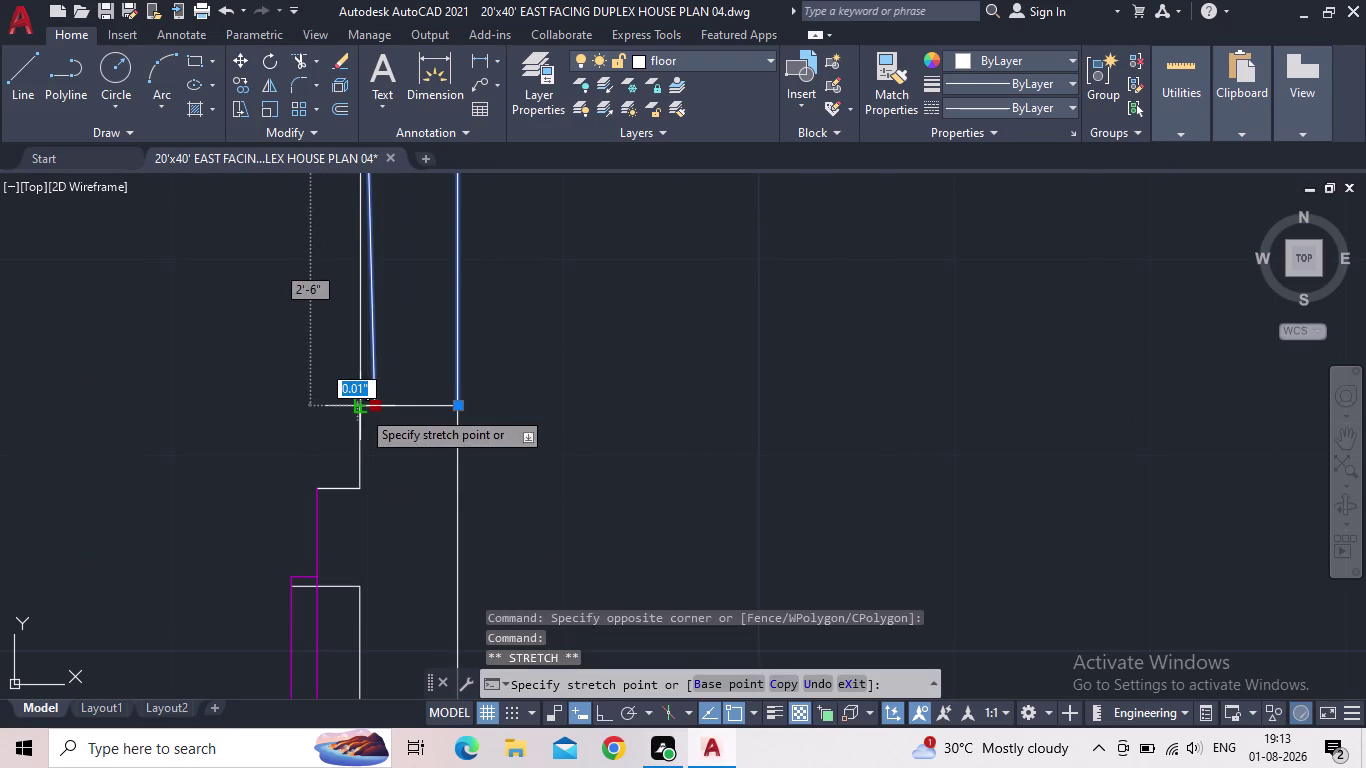
click(361, 409)
key(Escape)
Select both new lines and bring up their properties with PR.
middle_drag(424, 367, 413, 449)
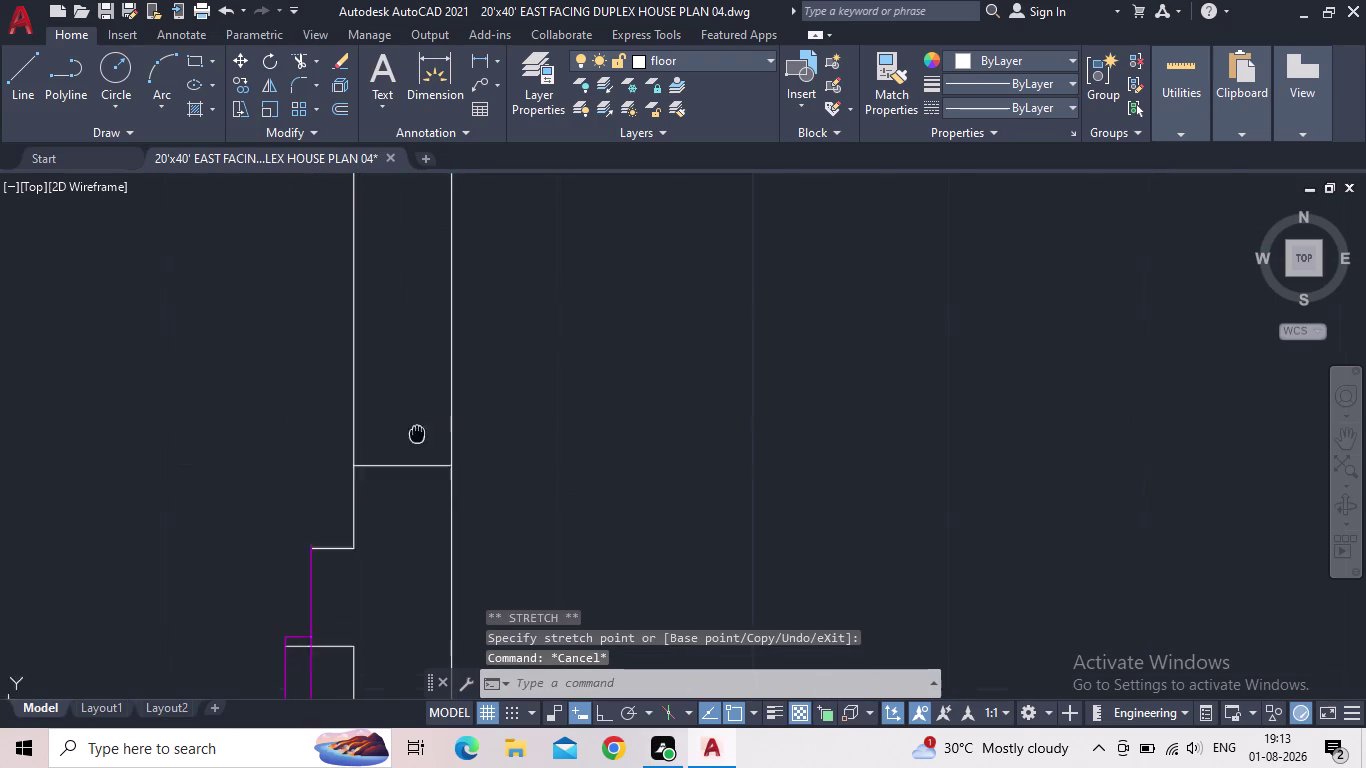
middle_drag(413, 449, 388, 554)
scroll(down, 3)
click(434, 510)
click(322, 493)
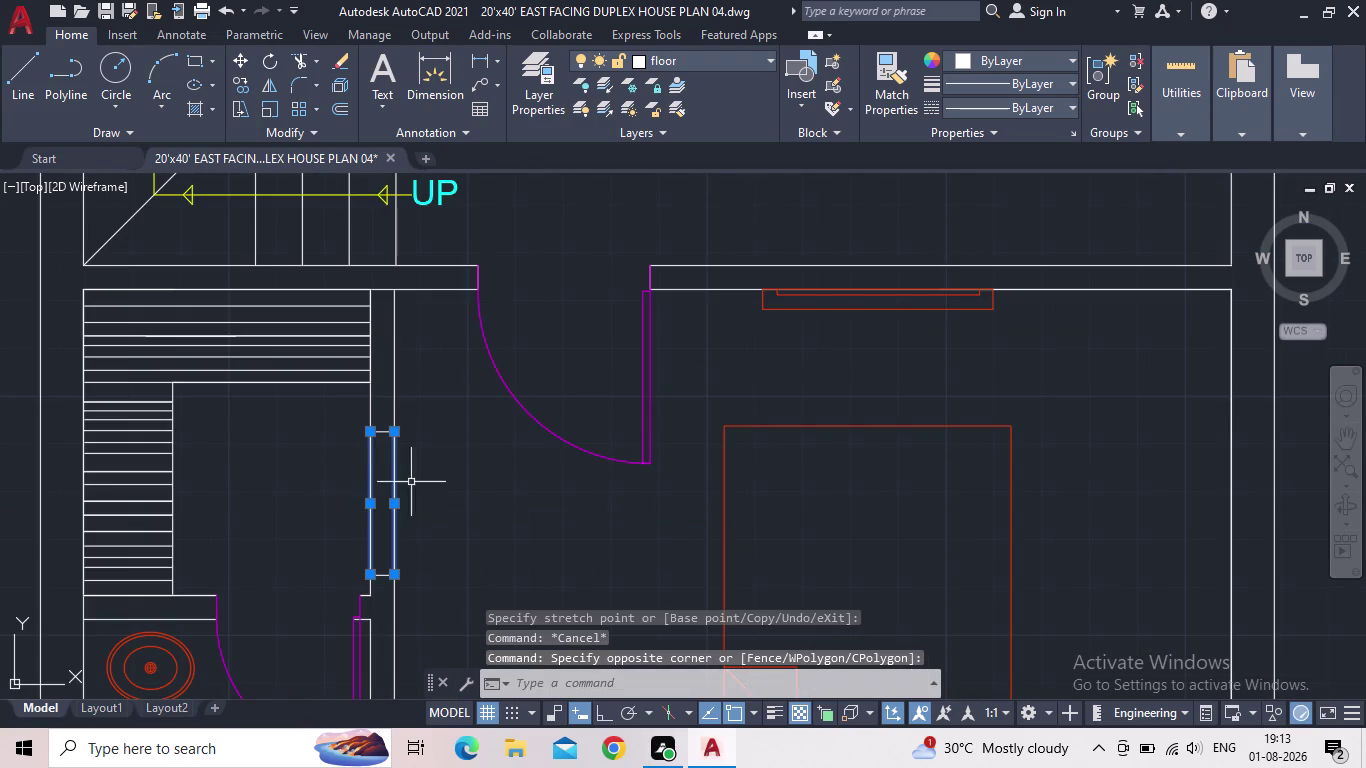
key(p)
key(r)
key(space)
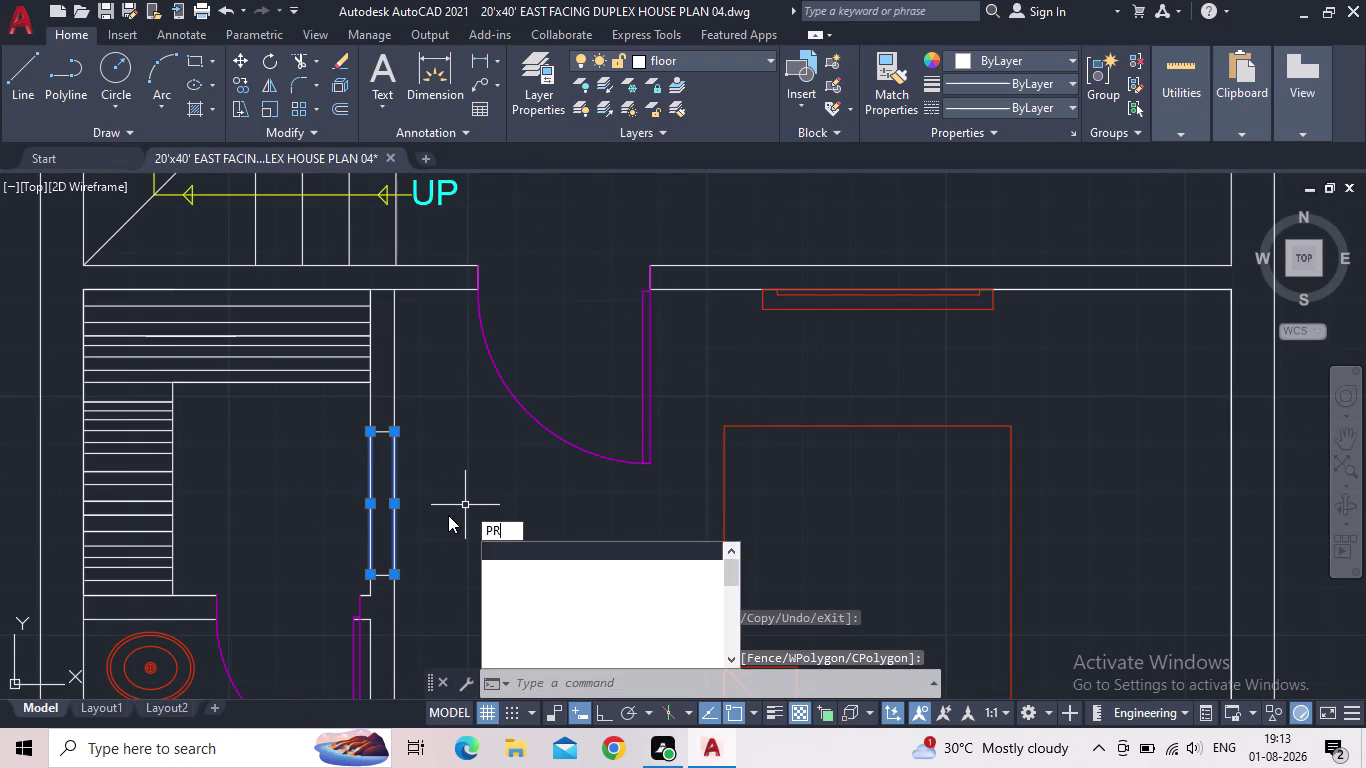
click(279, 162)
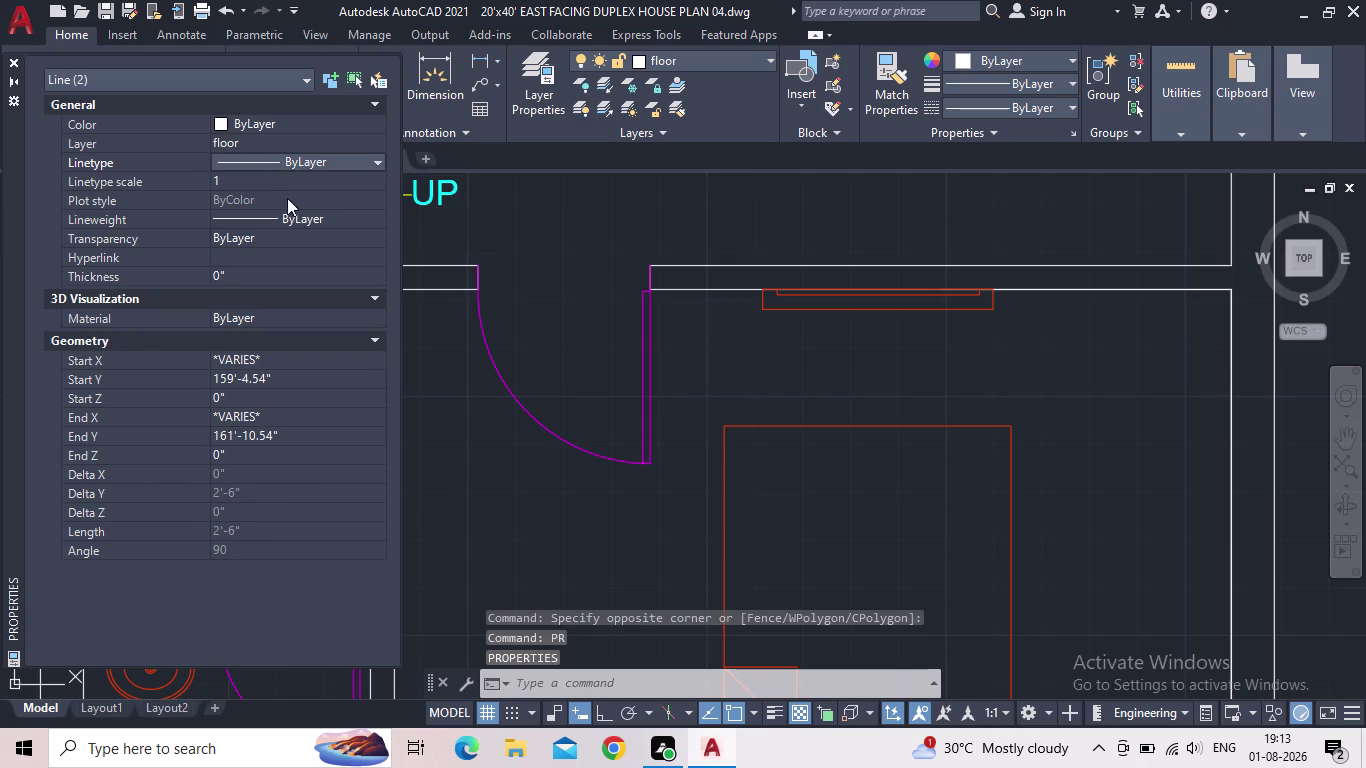
Give both lines the dashed ACAD_ISO02W100 linetype with a linetype scale of 0.5.
click(324, 160)
click(307, 215)
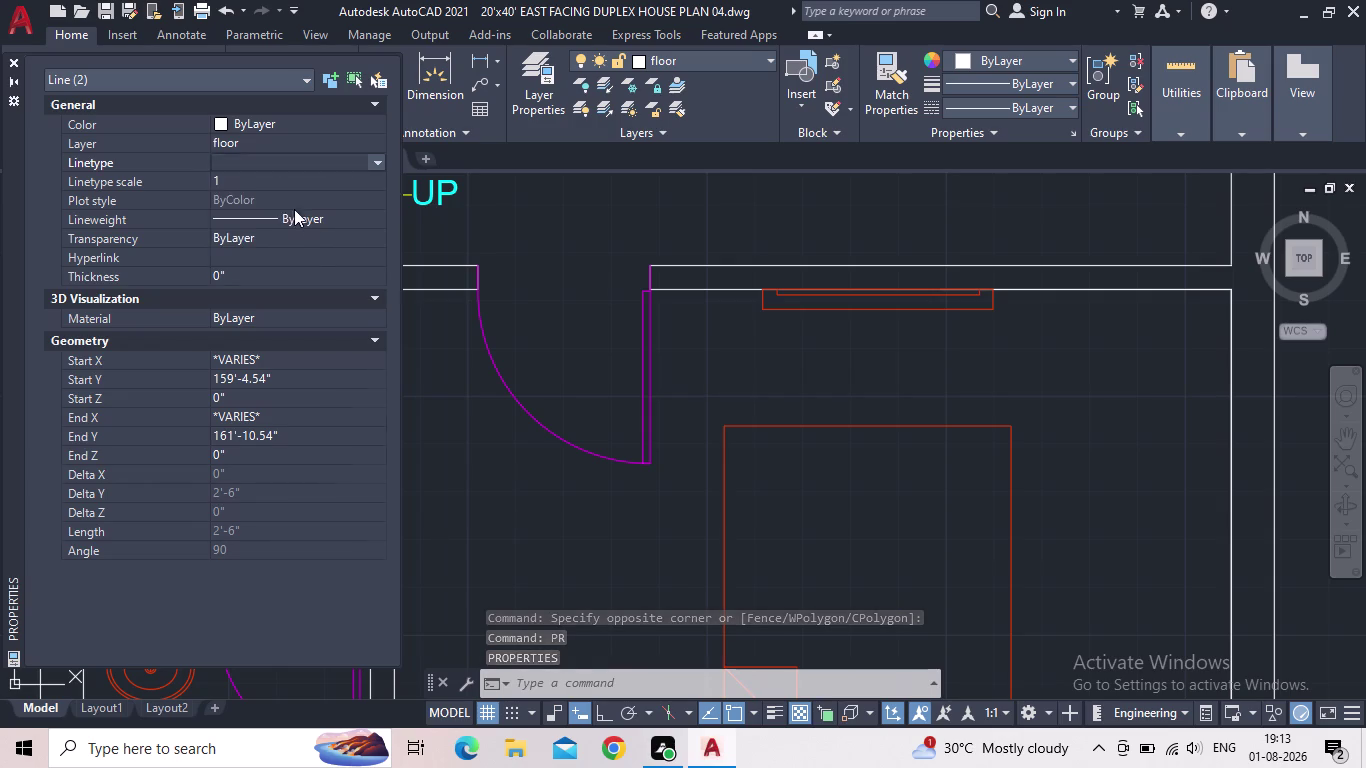
click(252, 182)
text(0.)
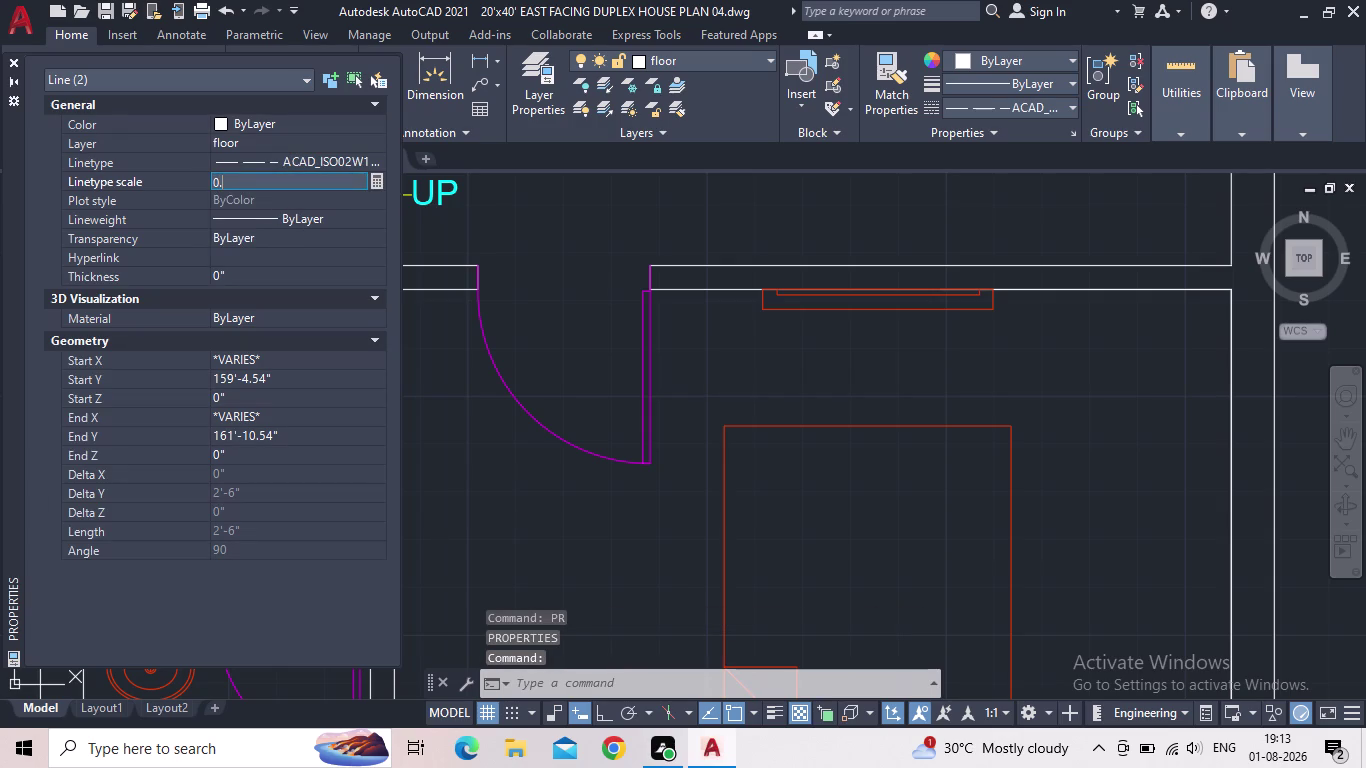
text(5)
key(Return)
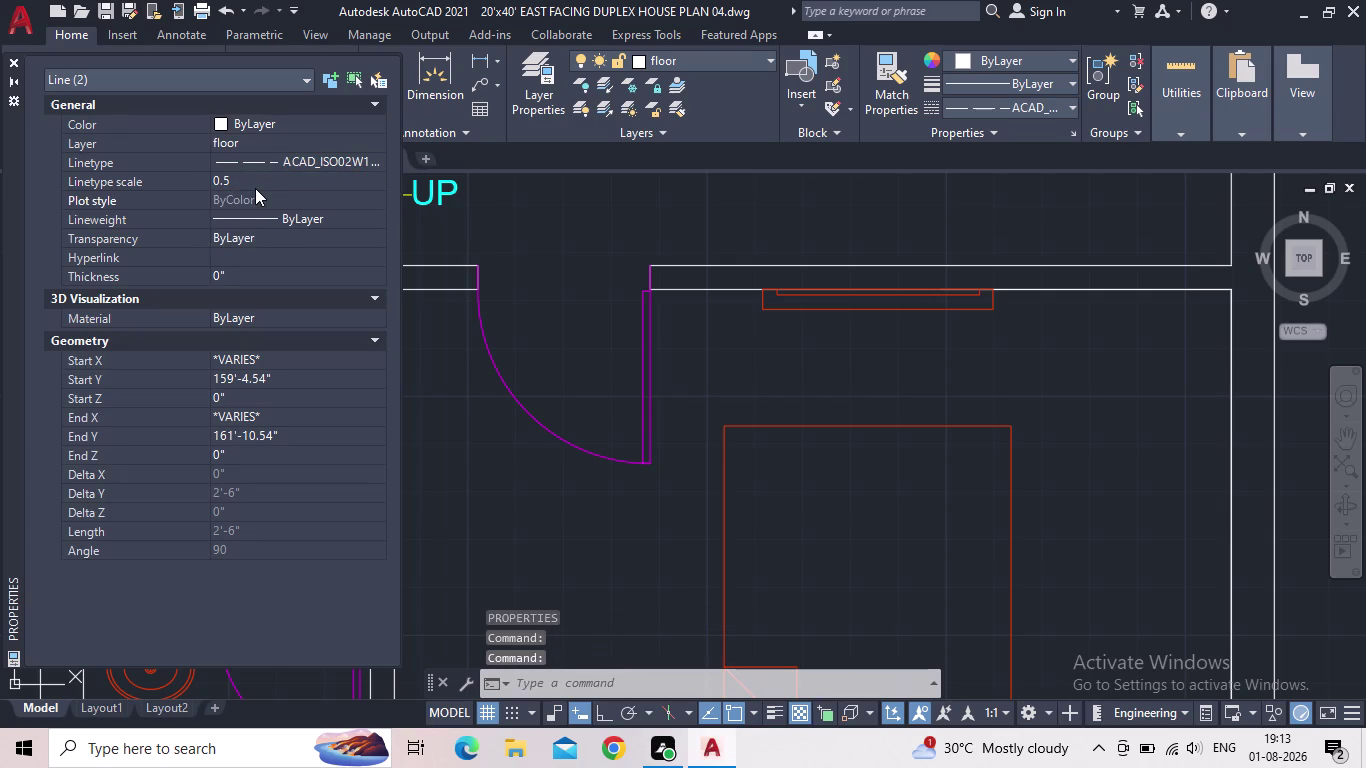
click(8, 62)
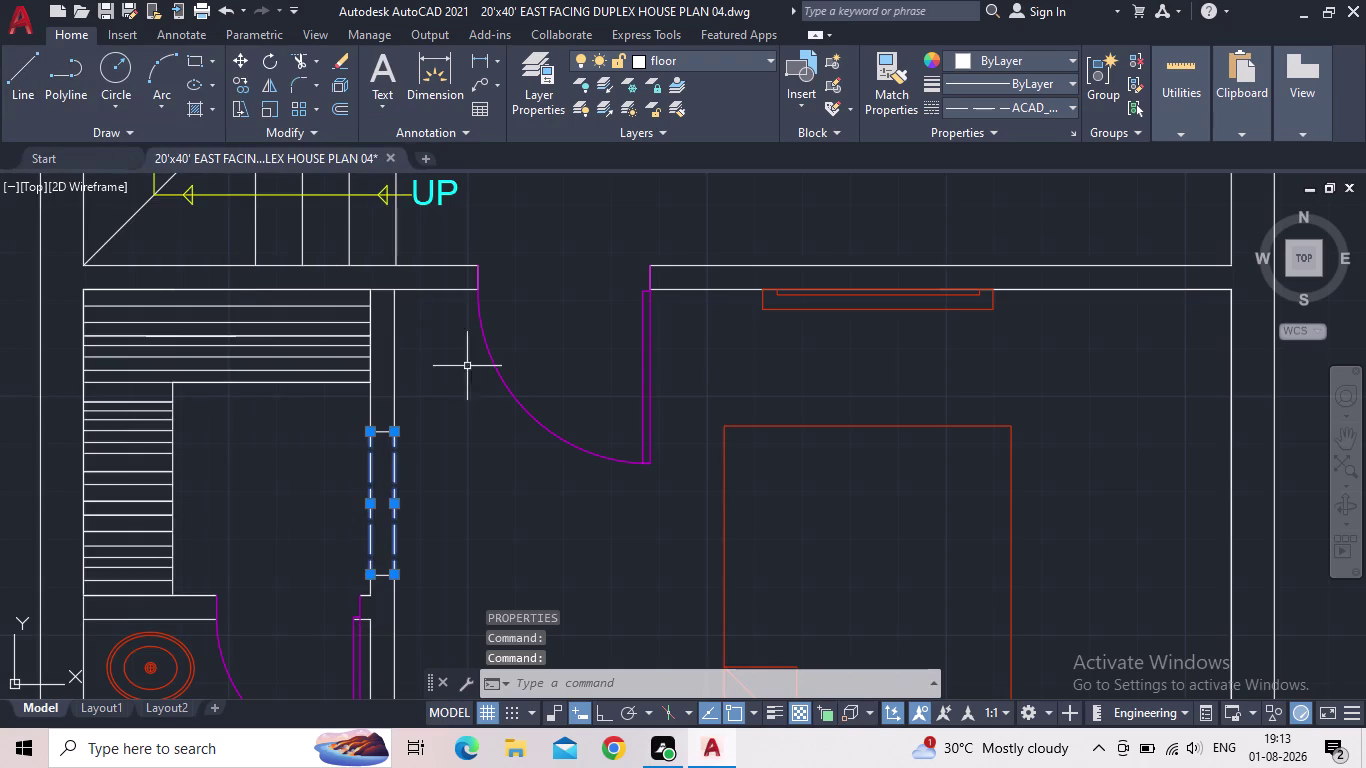
scroll(down, 3)
key(Escape)
Inspect the dashed lines around the bedroom and staircase, then save the drawing.
middle_drag(498, 434, 497, 434)
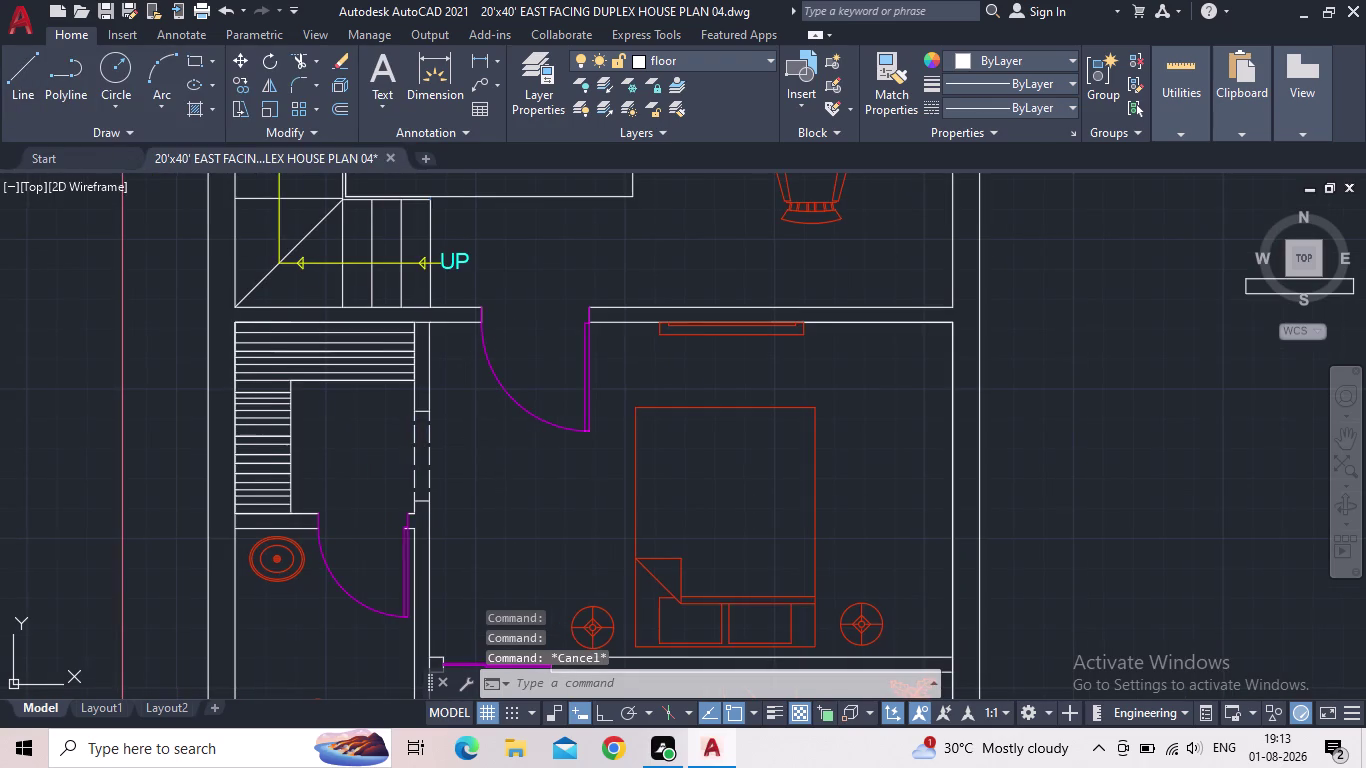
middle_drag(497, 434, 397, 429)
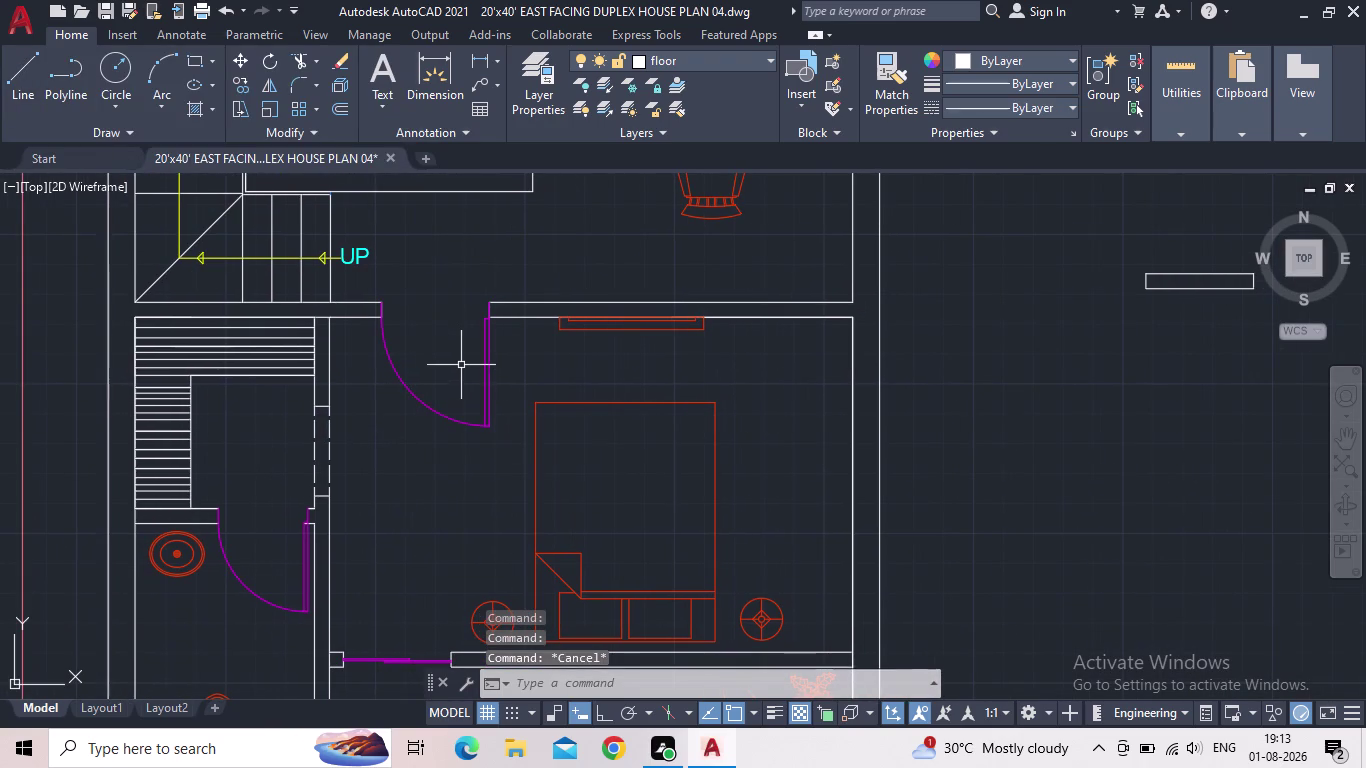
middle_drag(425, 494, 424, 481)
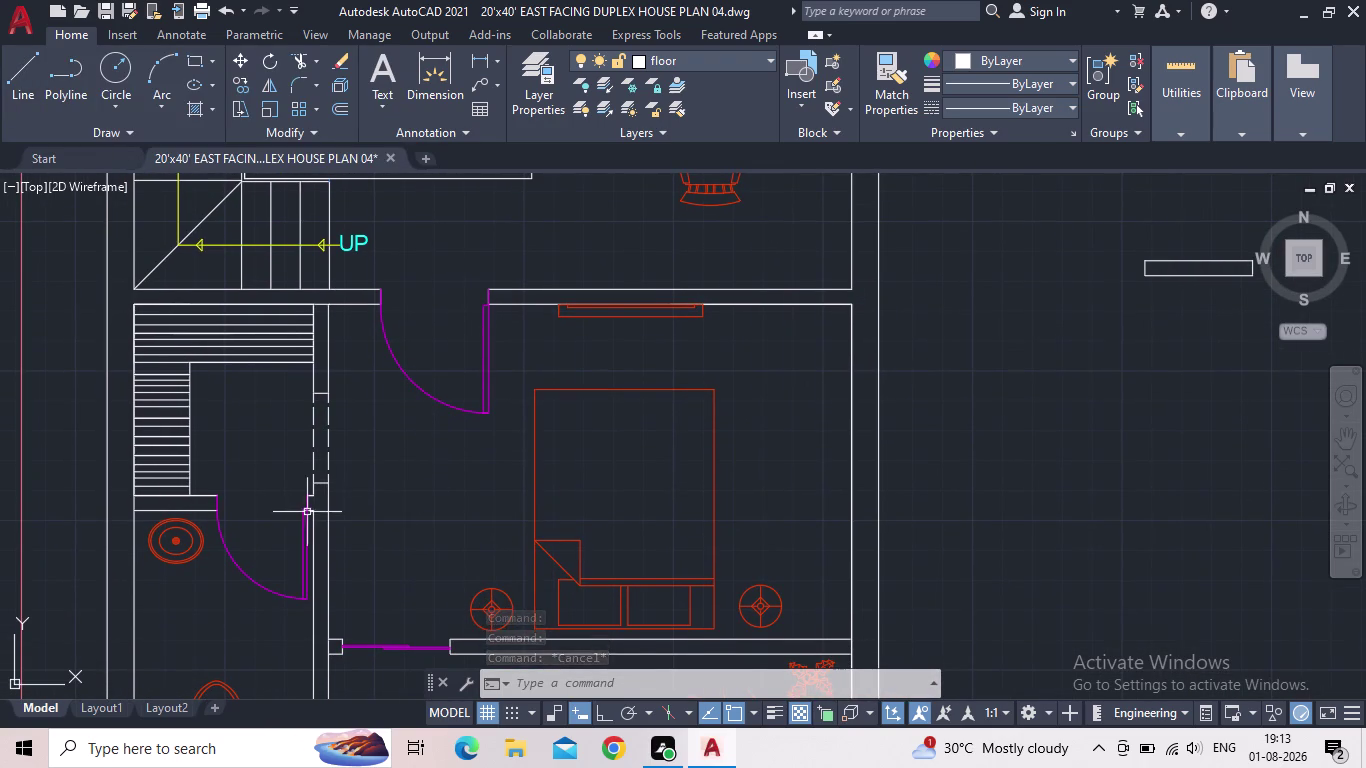
scroll(up, 3)
scroll(up, 3)
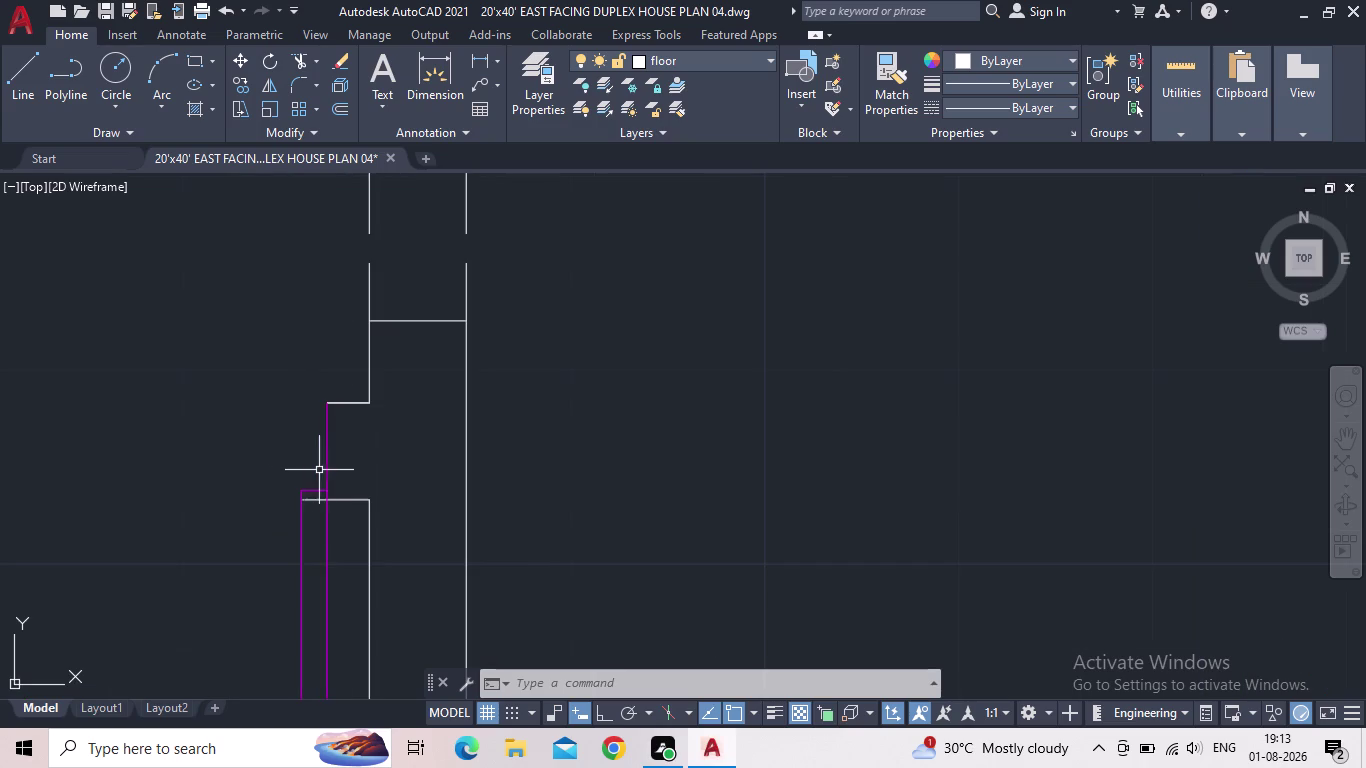
scroll(down, 3)
middle_drag(393, 484, 404, 474)
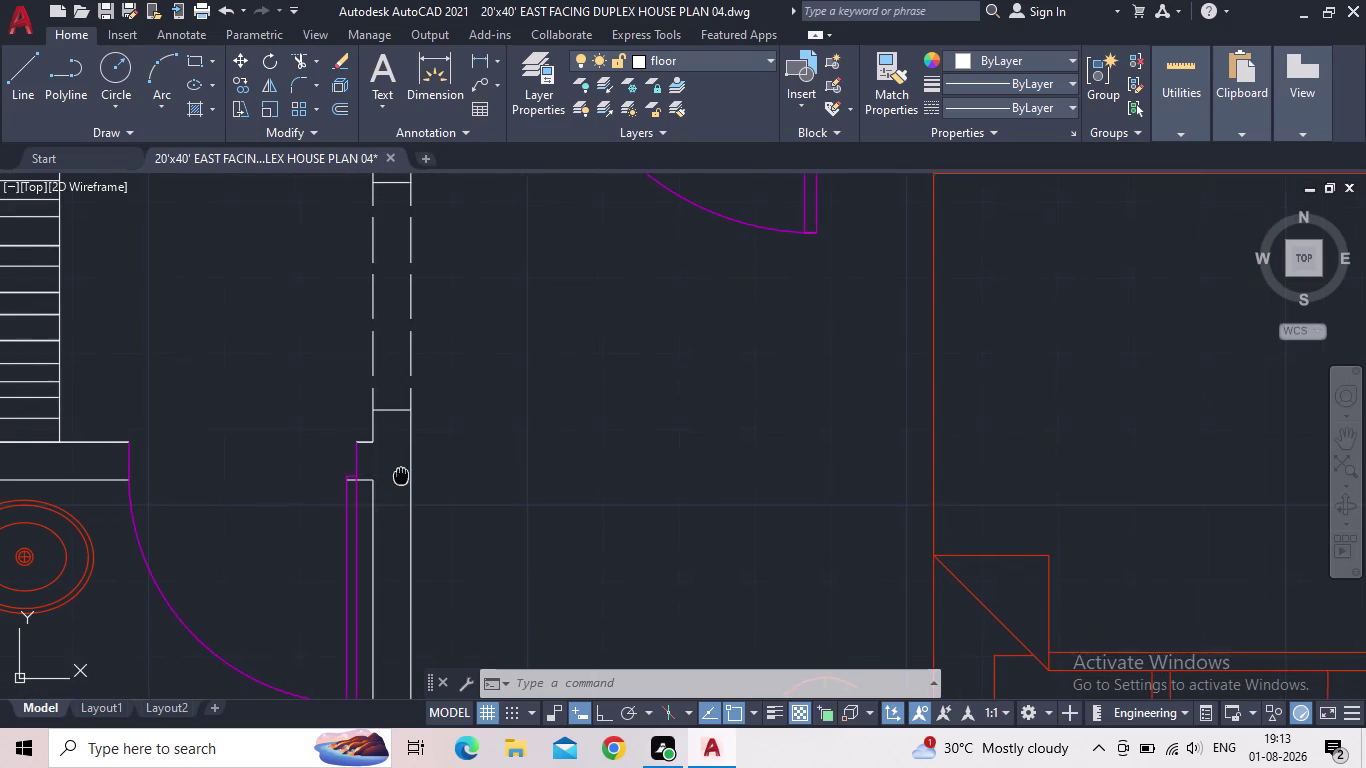
middle_drag(404, 474, 403, 470)
scroll(down, 3)
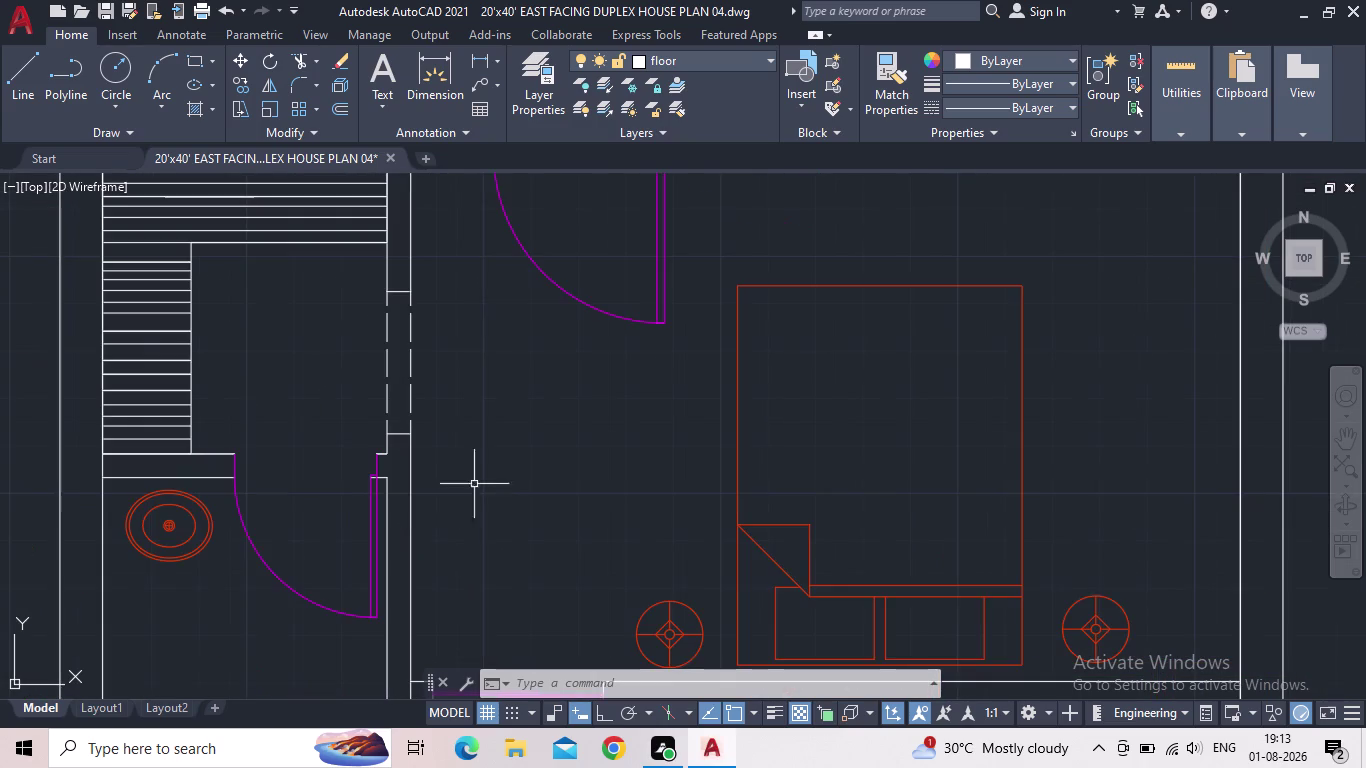
middle_drag(489, 476, 375, 493)
scroll(down, 3)
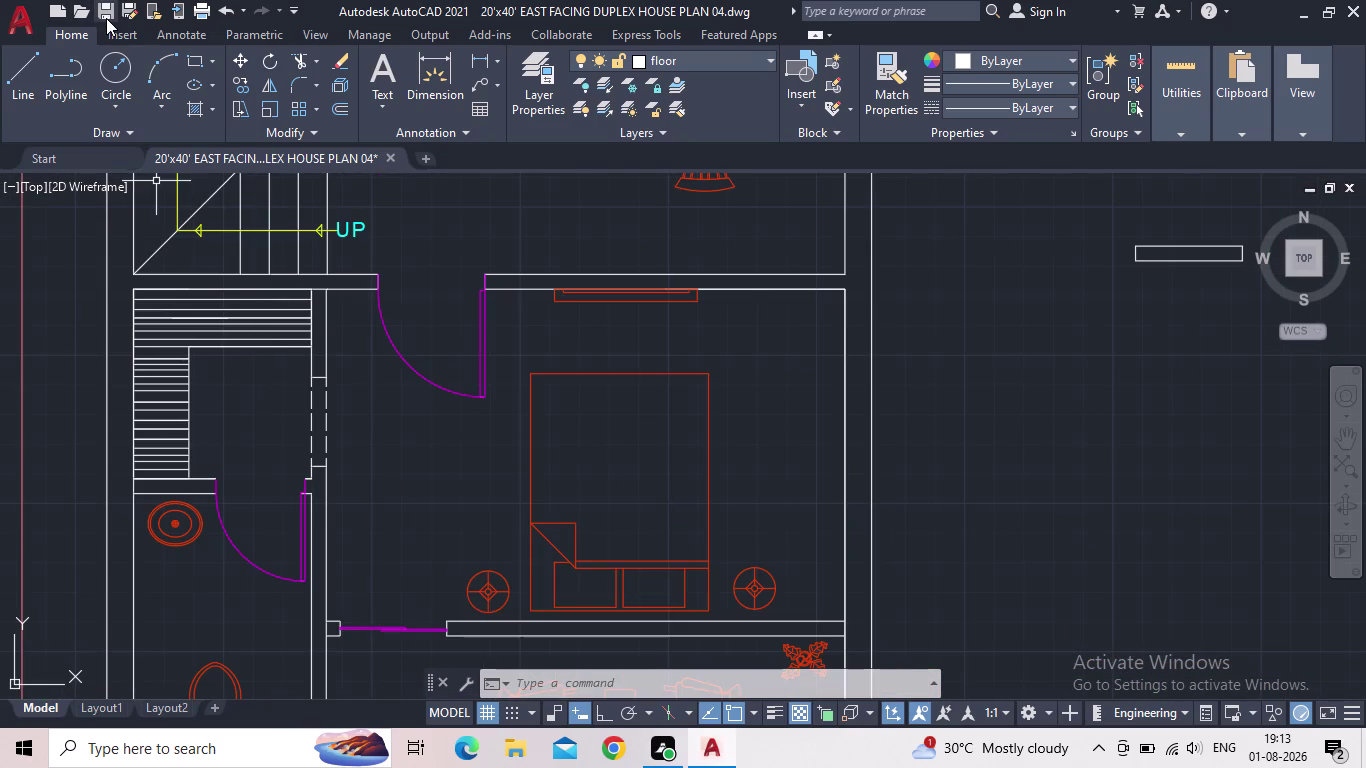
click(105, 12)
Pan up to the CUTOUT 8'0"X5'8" label and start a selection window around it.
scroll(down, 3)
middle_drag(443, 435, 428, 439)
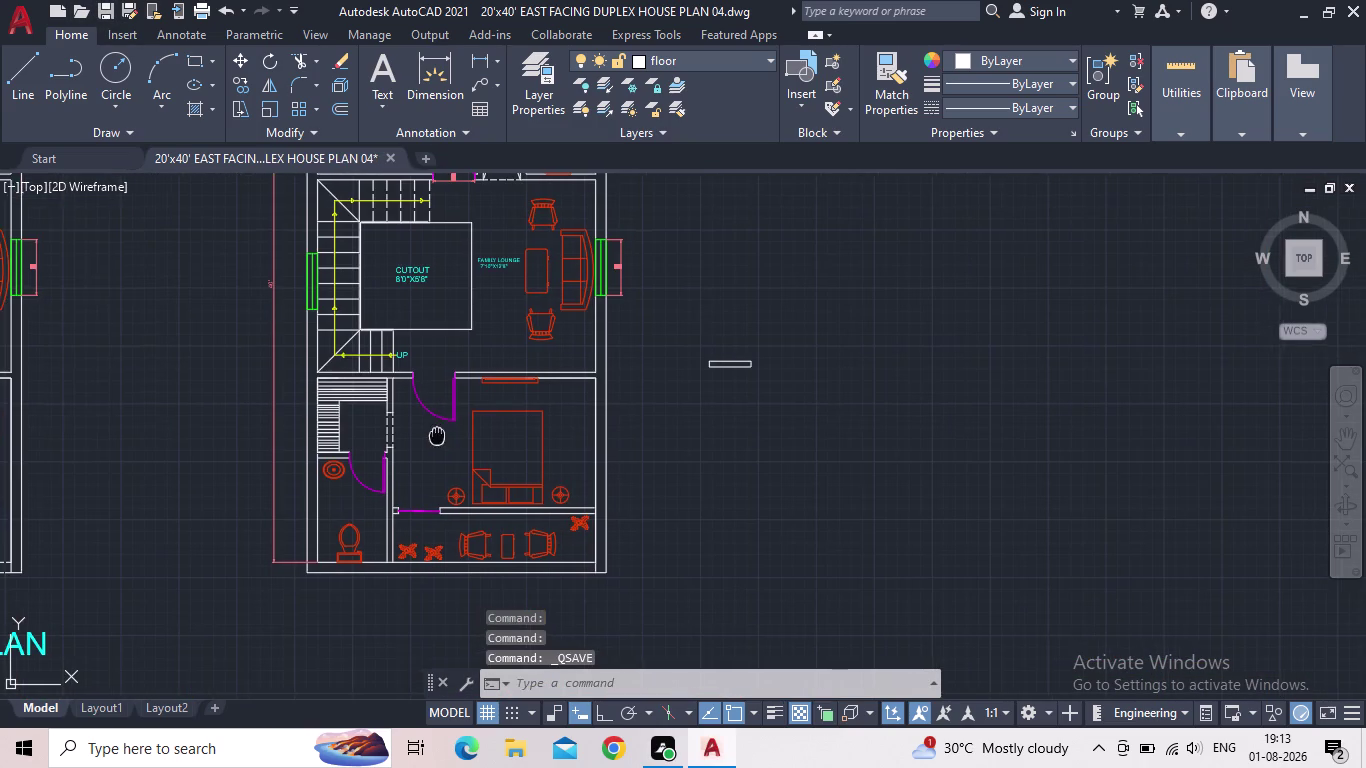
middle_drag(428, 439, 406, 449)
scroll(up, 3)
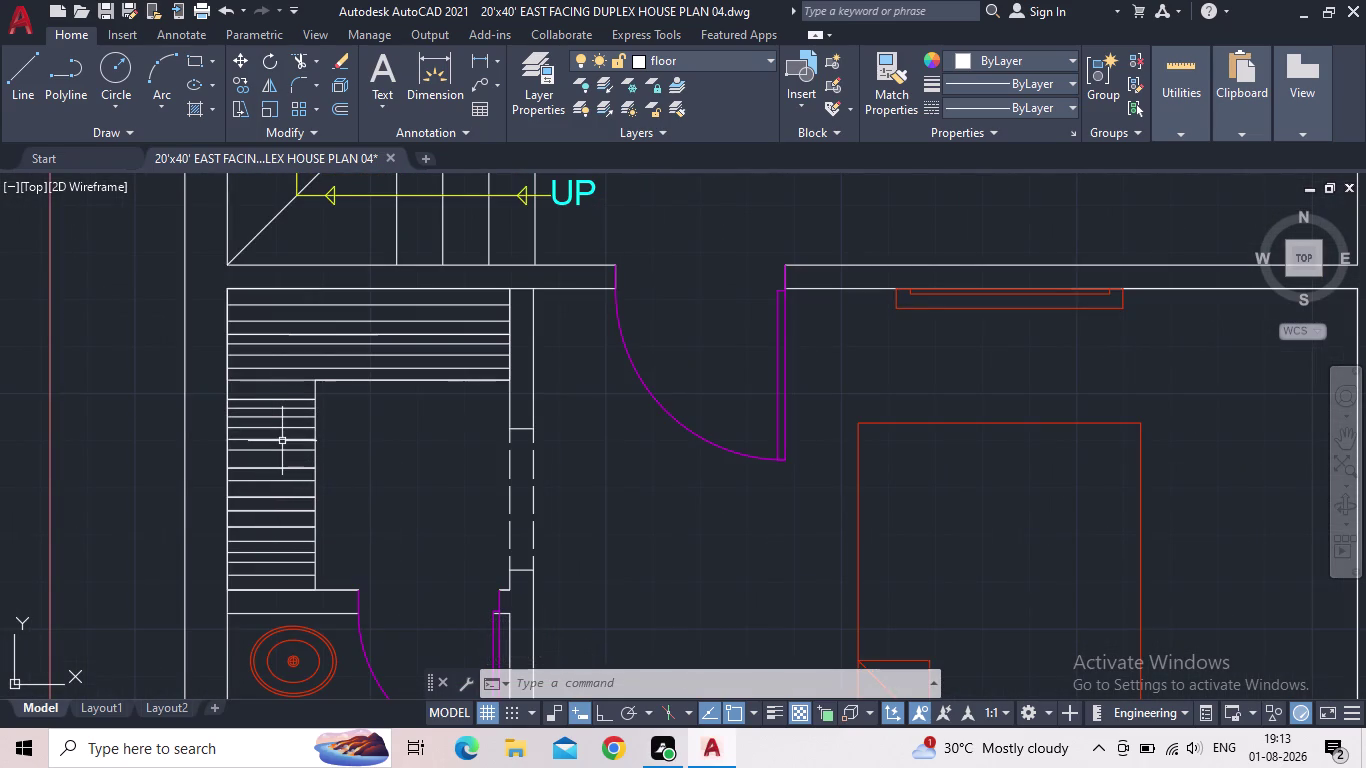
scroll(down, 3)
middle_drag(332, 446, 272, 450)
middle_drag(257, 448, 247, 441)
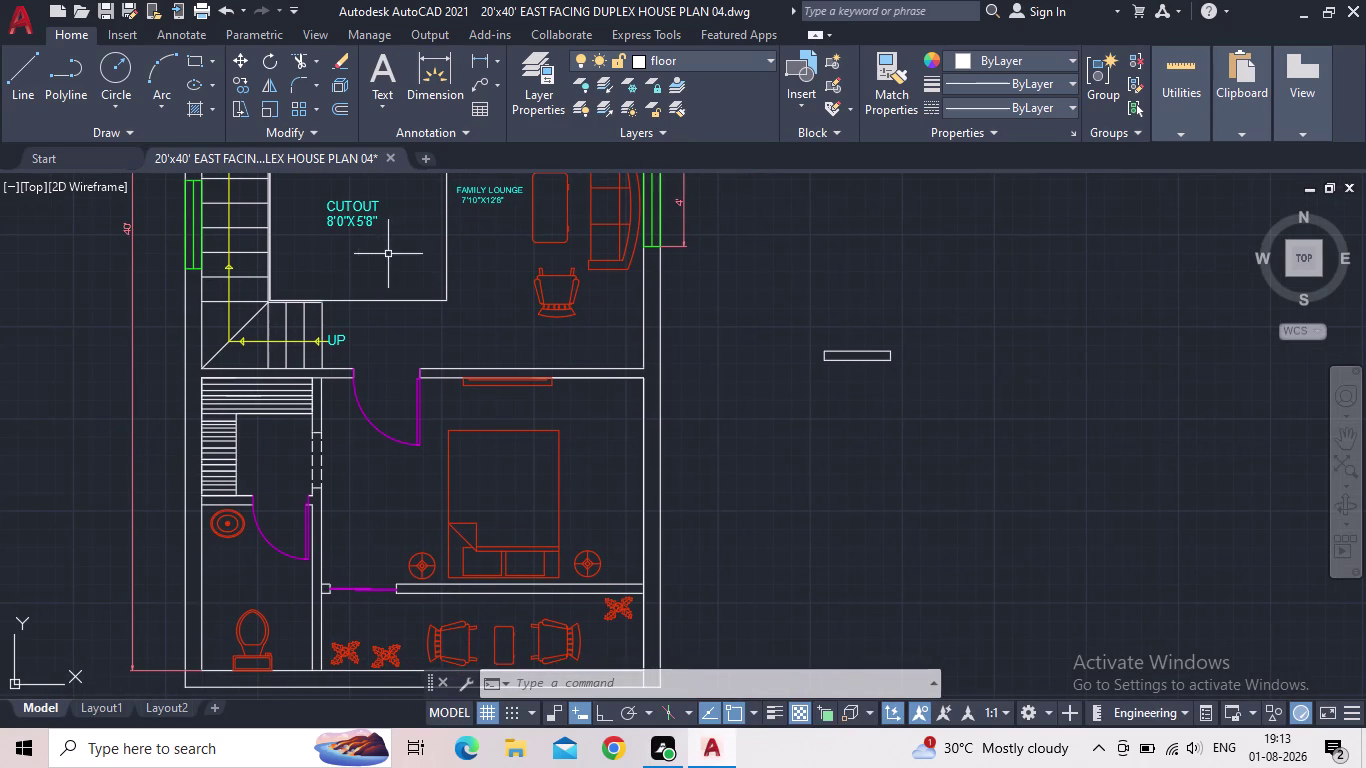
key(grave)
drag(365, 260, 361, 250)
Copy the CUTOUT 8'0"X5'8" label into the shelved room and open the copy's text.
click(329, 209)
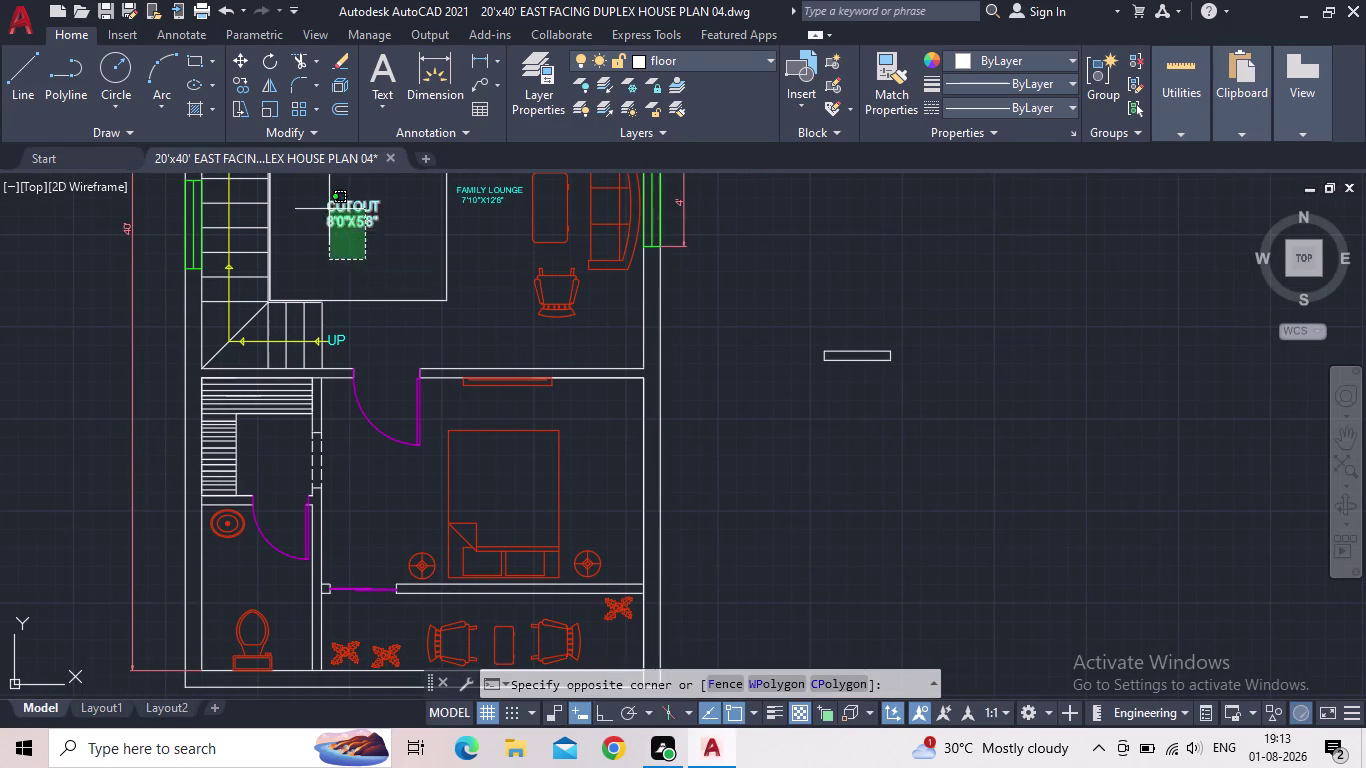
key(c)
key(o)
key(Return)
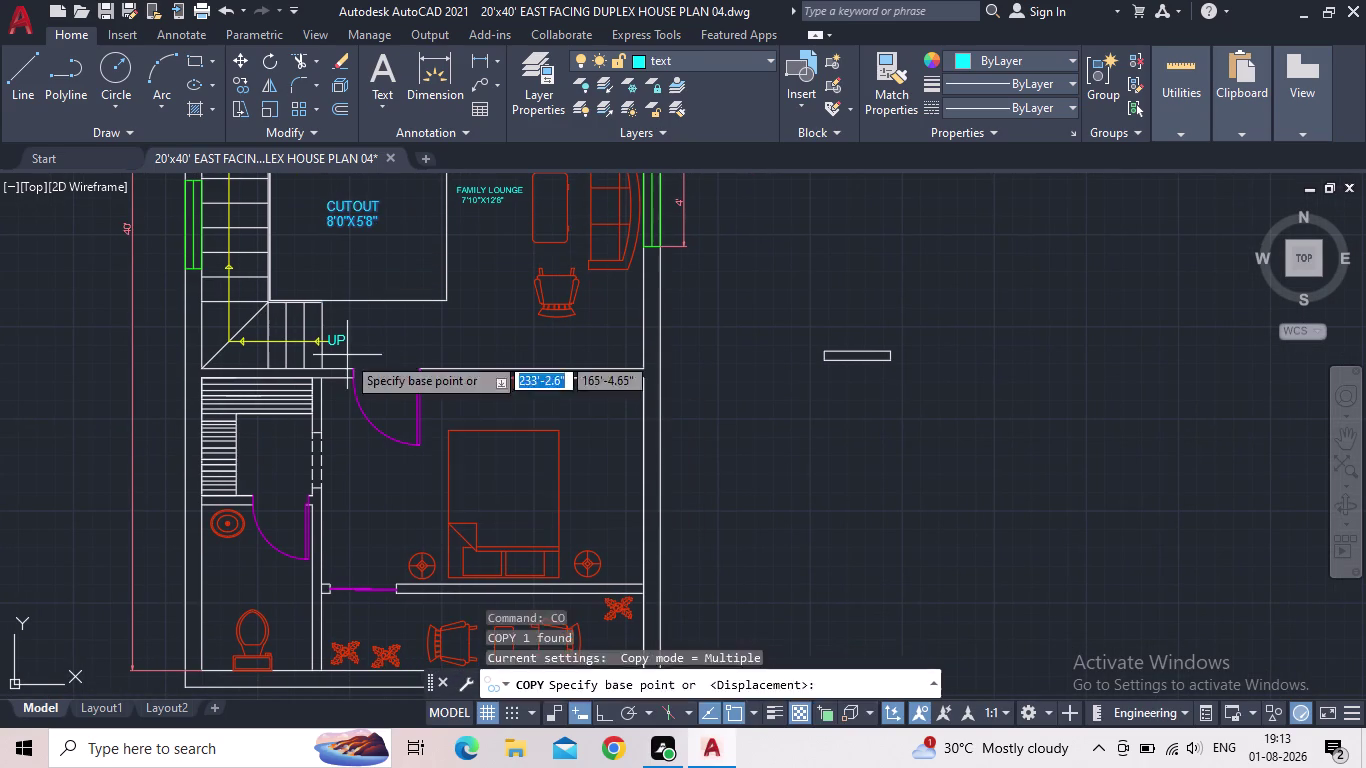
click(329, 221)
middle_drag(255, 434, 358, 402)
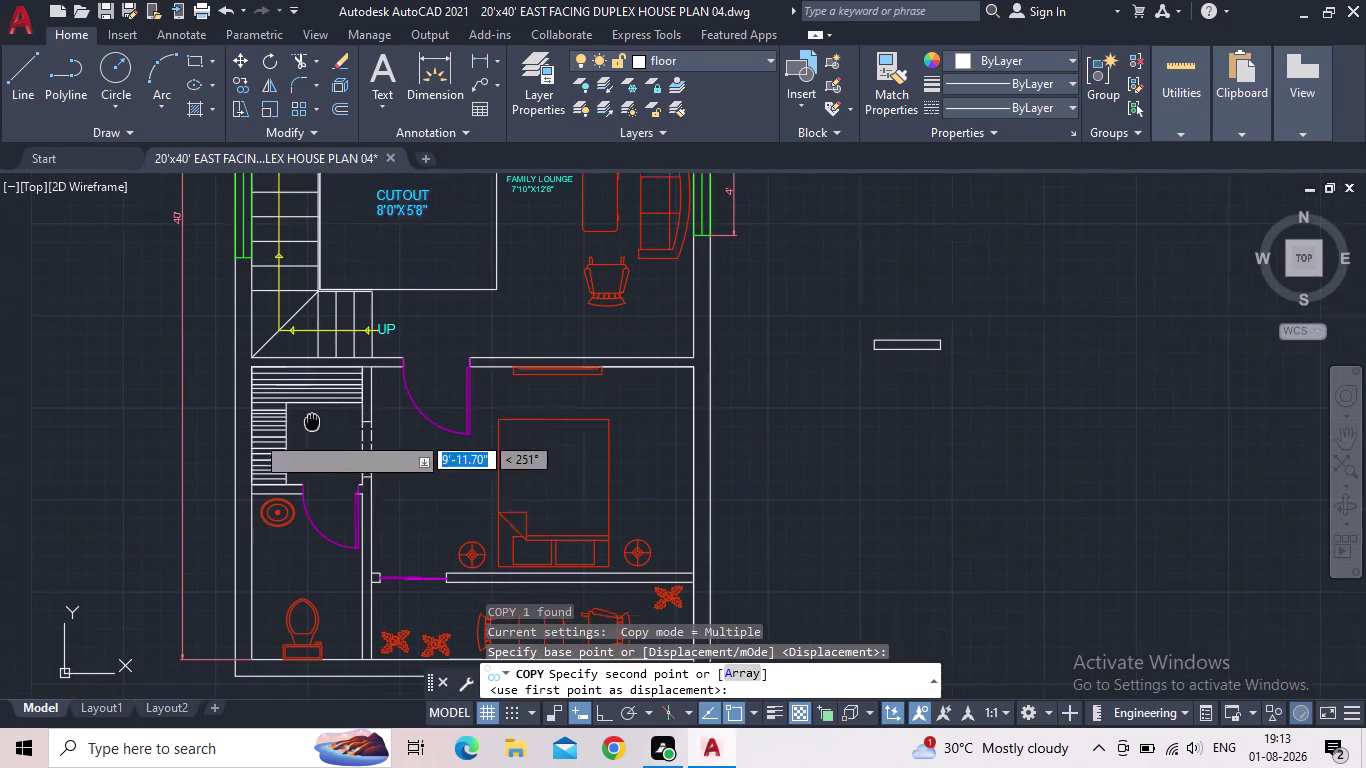
middle_drag(358, 402, 453, 364)
scroll(up, 3)
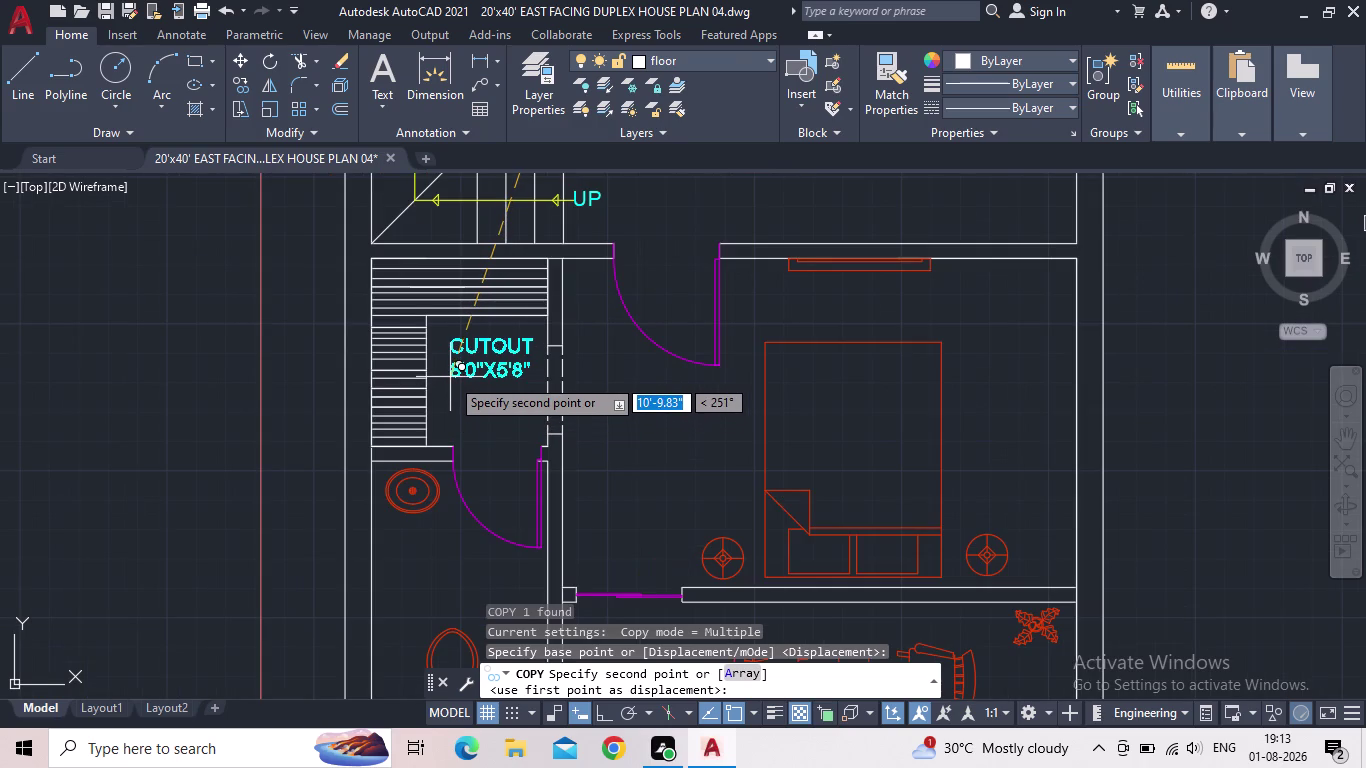
click(445, 382)
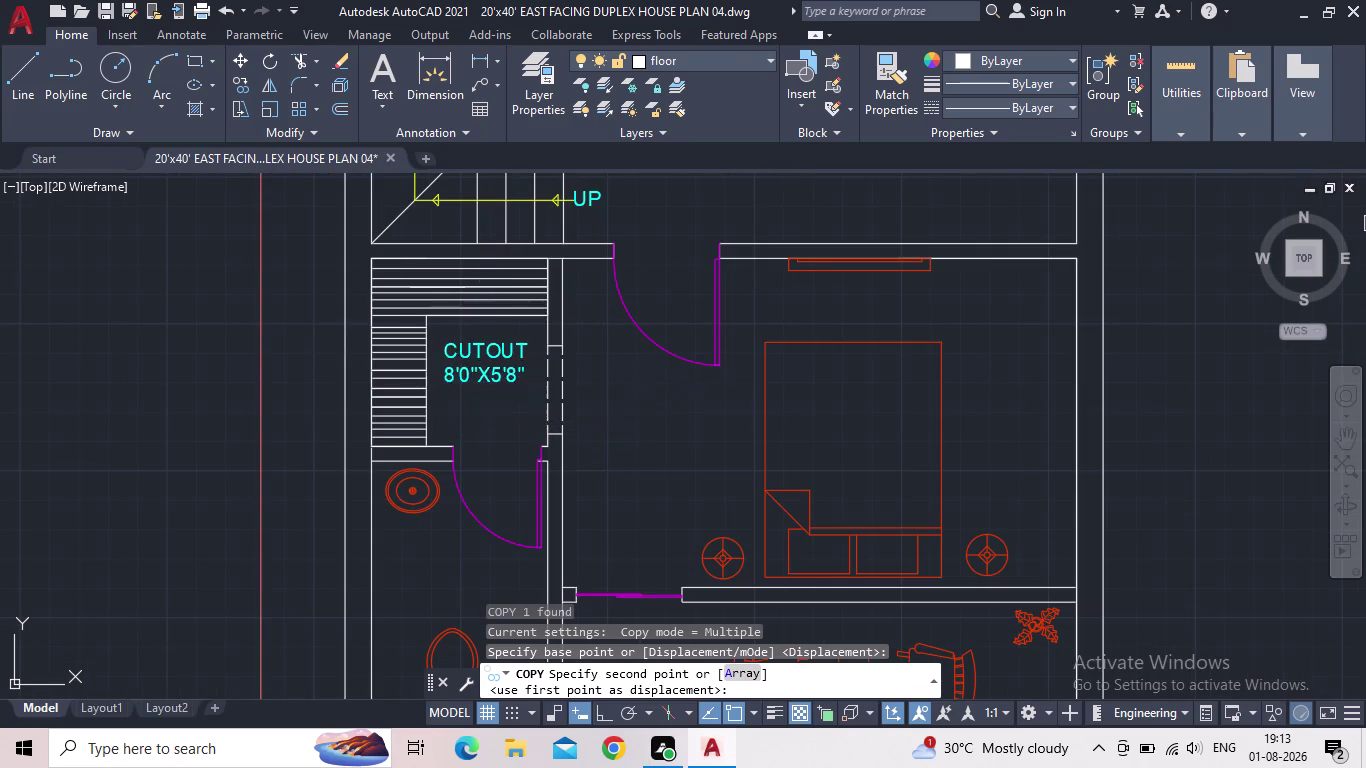
key(Escape)
double_click(505, 354)
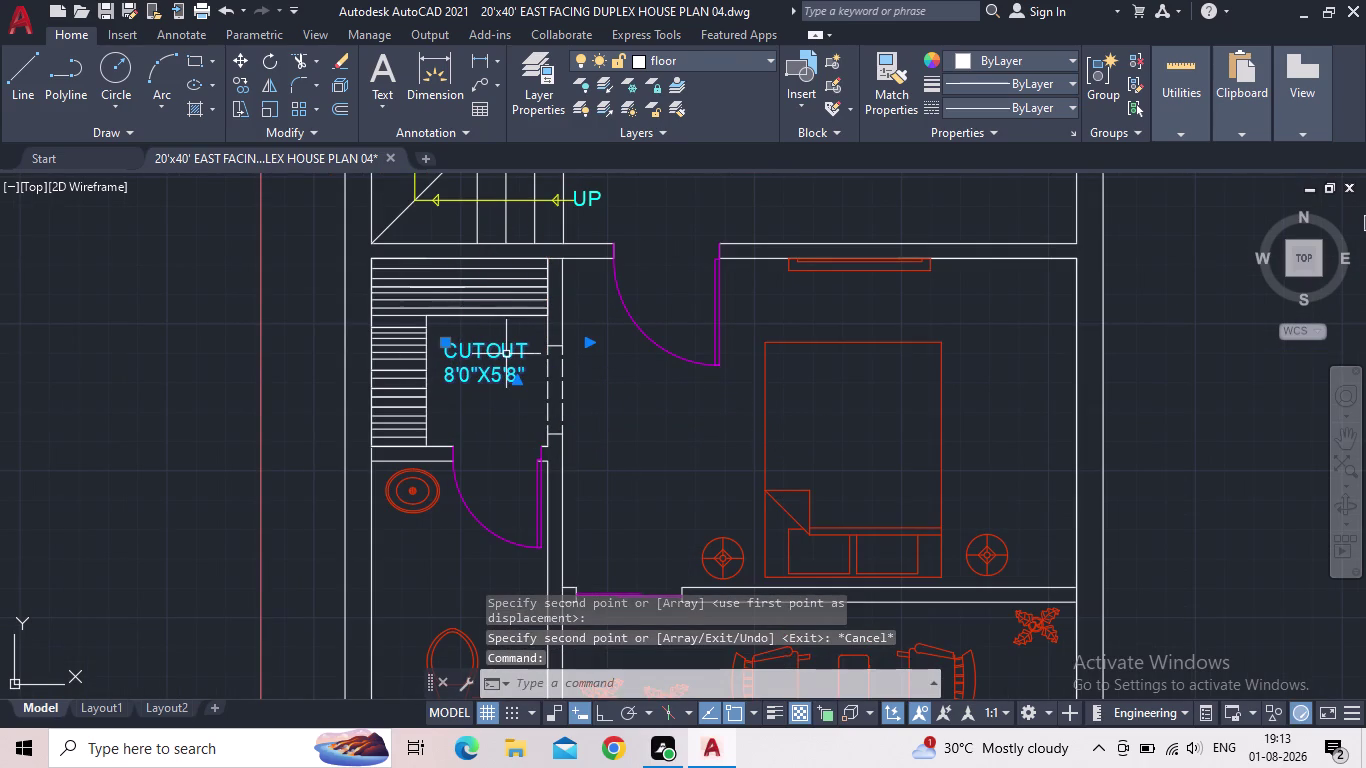
click(536, 357)
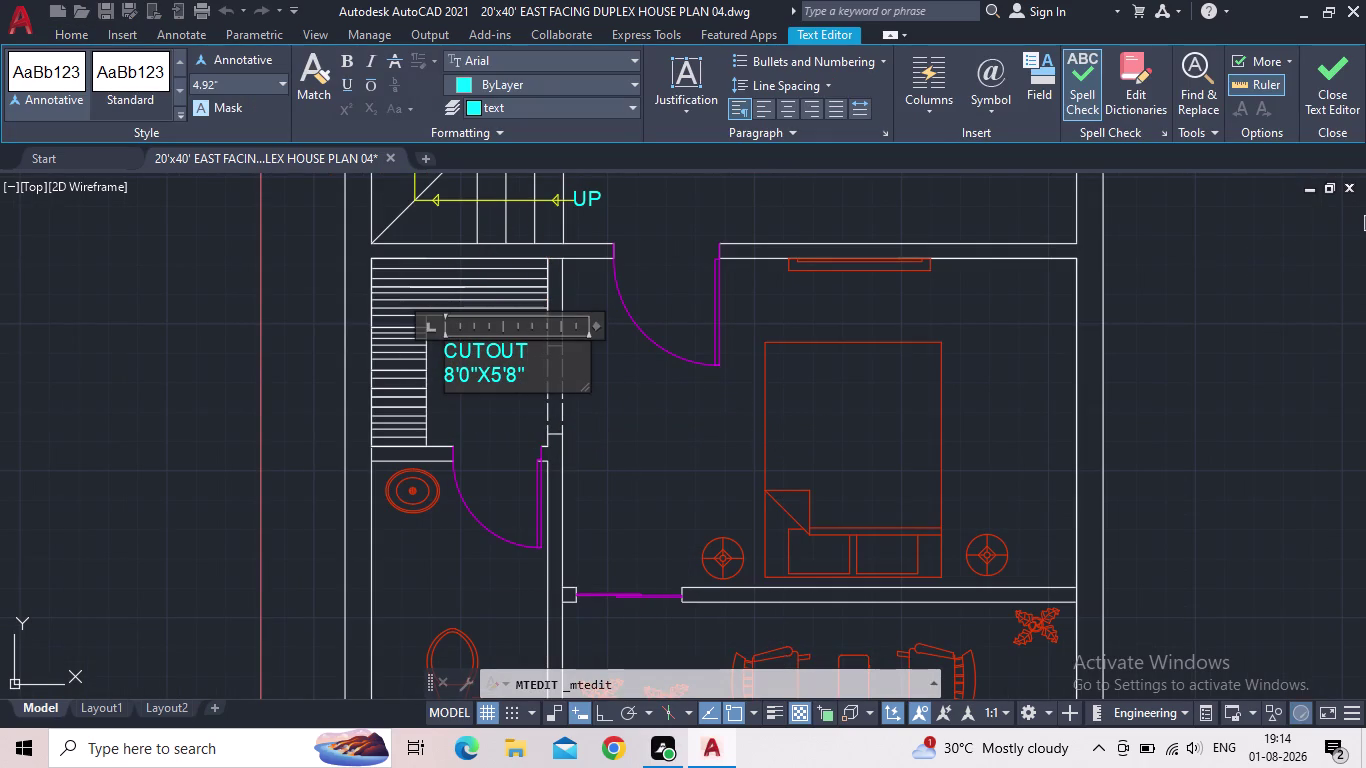
Replace the word CUTOUT with DRESS in the copied label.
key(BackSpace)
key(BackSpace)
key(BackSpace)
key(BackSpace)
key(BackSpace)
key(BackSpace)
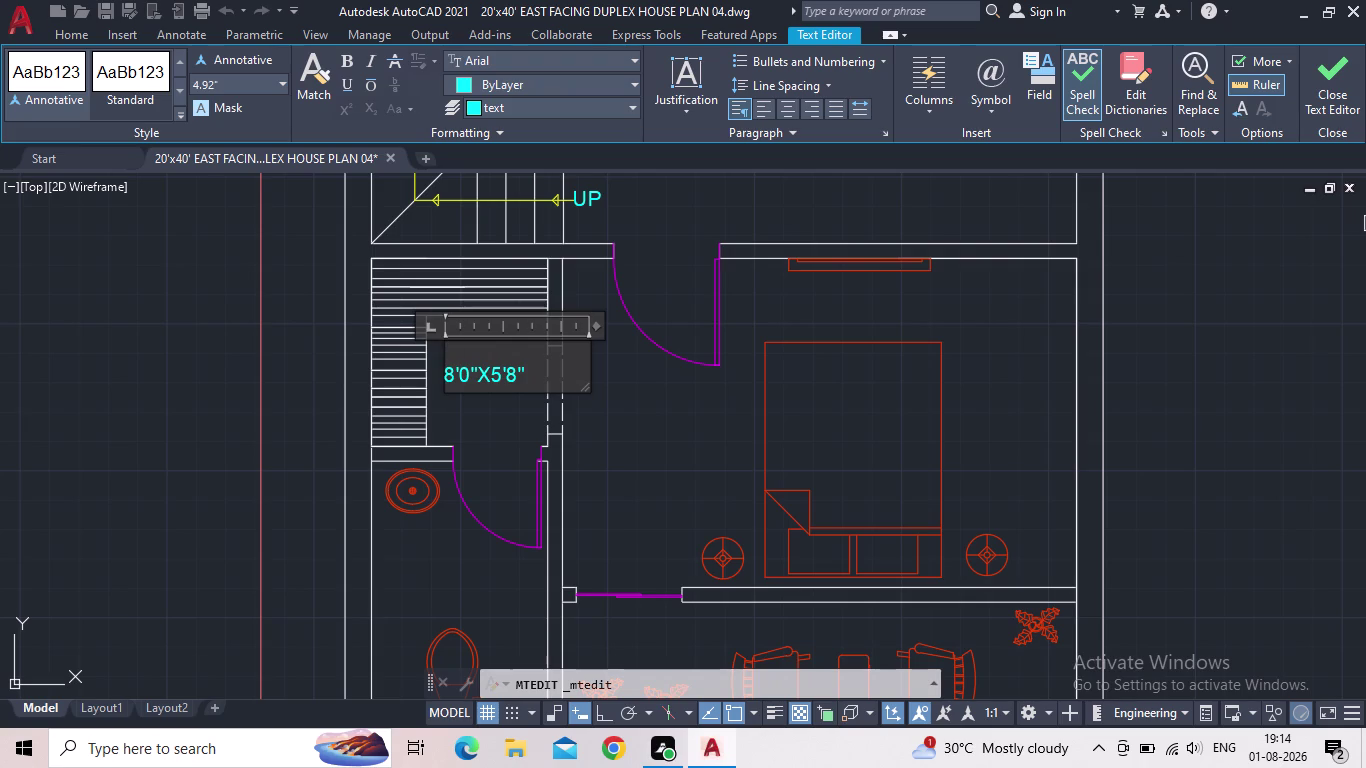
text(DRESS)
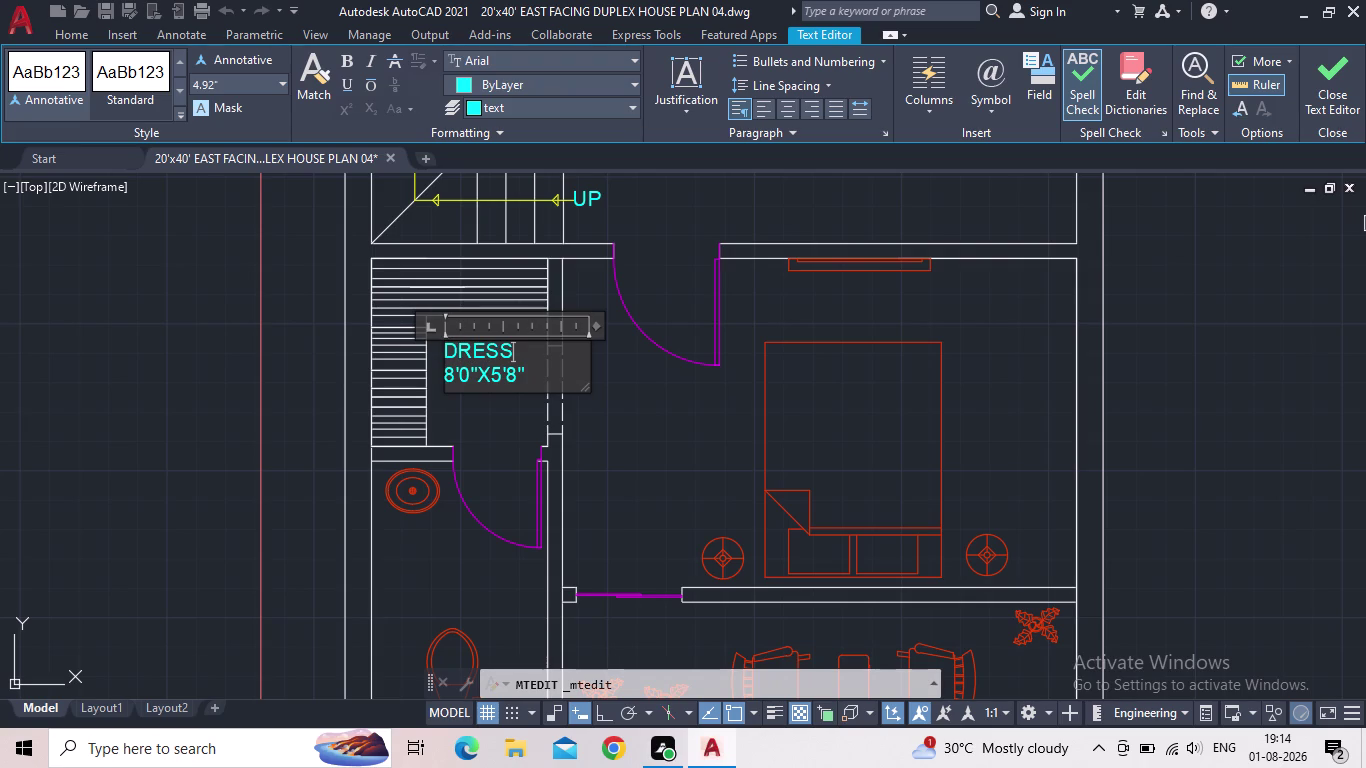
Change the label's dimensions to 5'0"X6'2" and close the text editor.
key(Down)
key(Left)
key(Left)
key(Left)
key(Left)
key(Left)
key(Left)
key(Left)
key(BackSpace)
key(5)
key(Right)
key(Right)
key(Right)
key(Right)
key(Right)
key(BackSpace)
key(6)
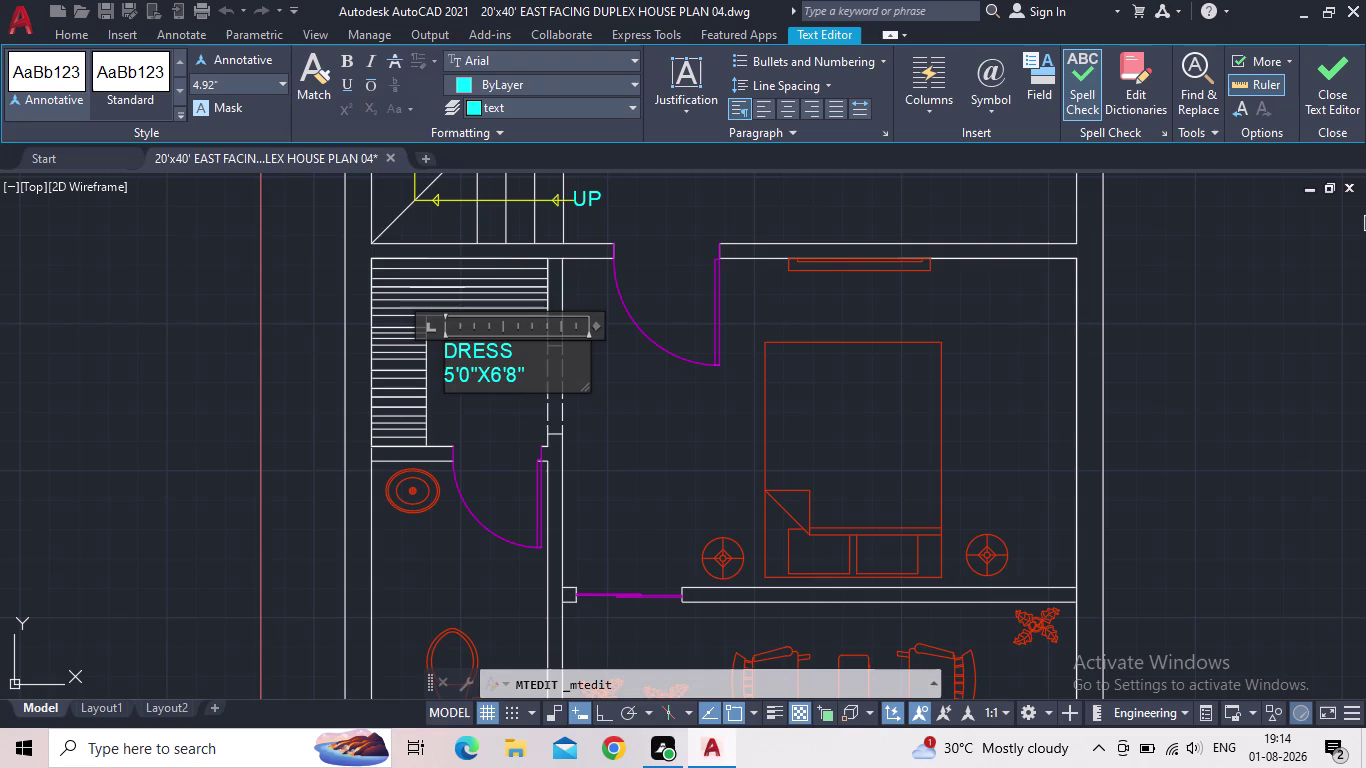
key(Right)
key(Right)
key(BackSpace)
key(2)
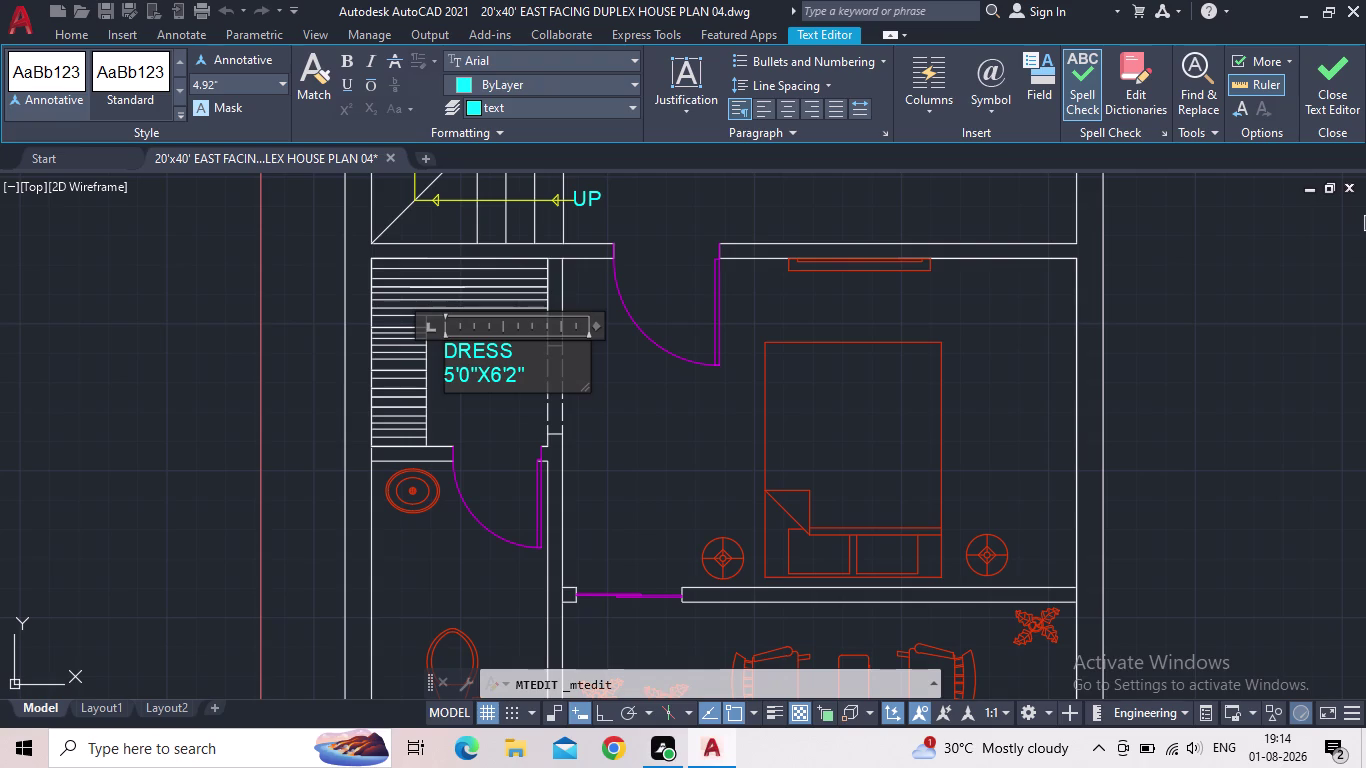
click(1342, 93)
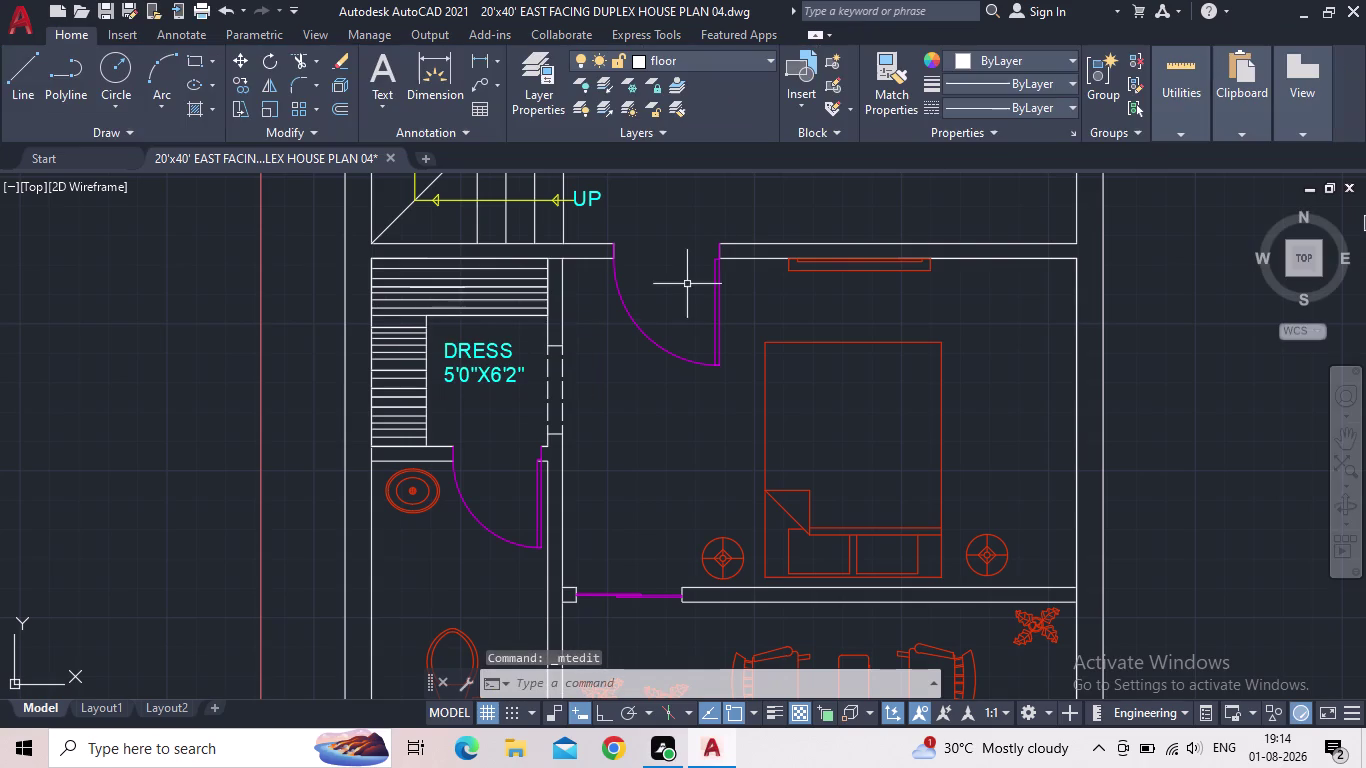
Zoom in on the DRESS room, then window-select and delete its shelf lines.
middle_drag(642, 376, 530, 412)
scroll(down, 3)
scroll(down, 3)
scroll(up, 3)
scroll(up, 3)
middle_drag(453, 453, 501, 330)
scroll(up, 3)
scroll(down, 3)
middle_drag(506, 397, 506, 344)
scroll(up, 3)
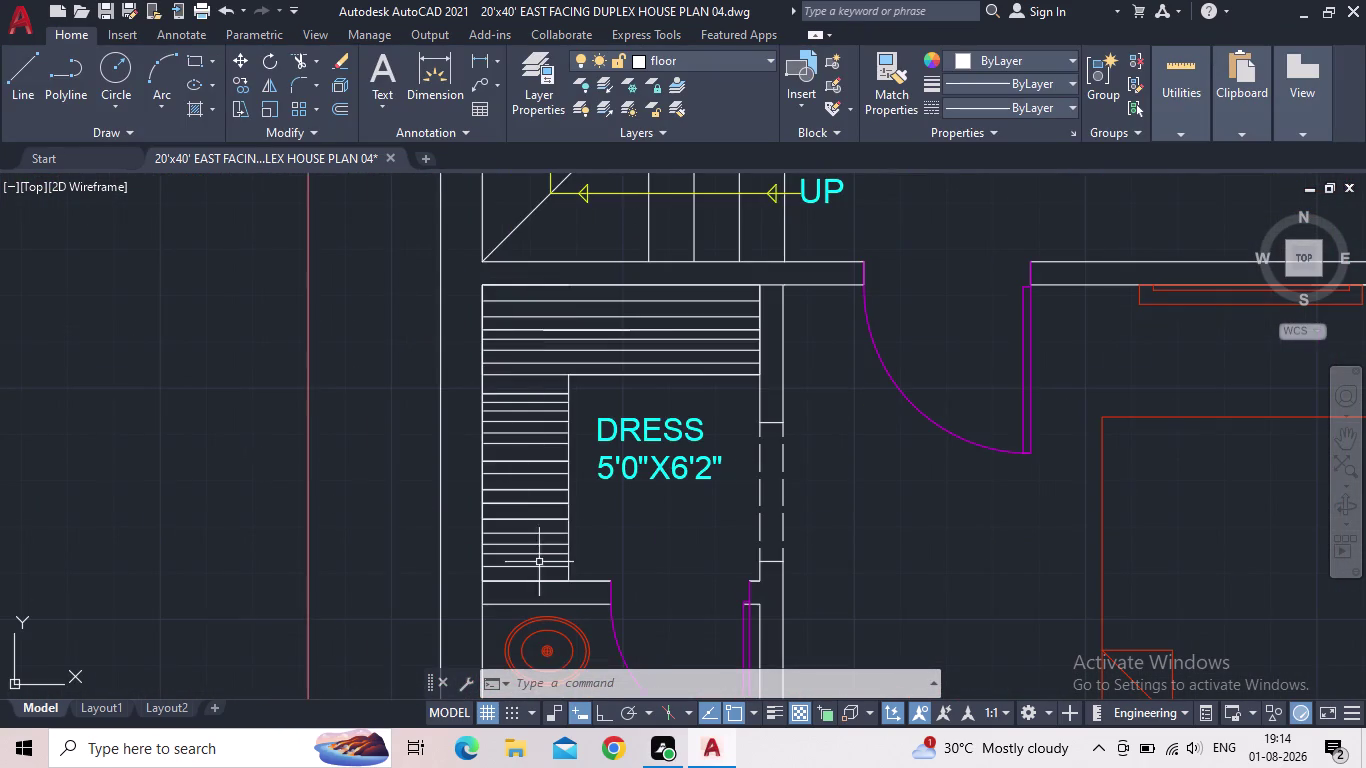
scroll(up, 3)
drag(534, 574, 528, 555)
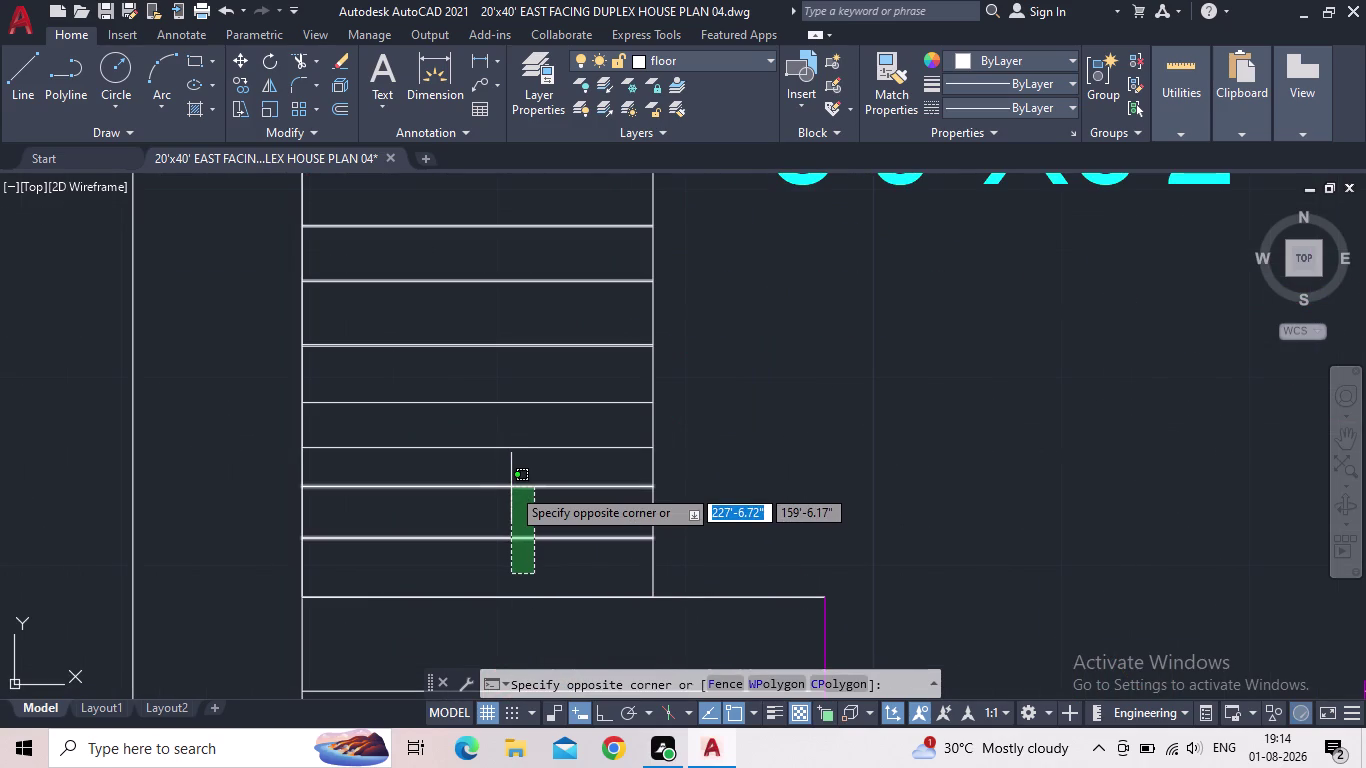
scroll(down, 3)
click(506, 516)
drag(512, 495, 510, 479)
middle_drag(516, 245, 508, 379)
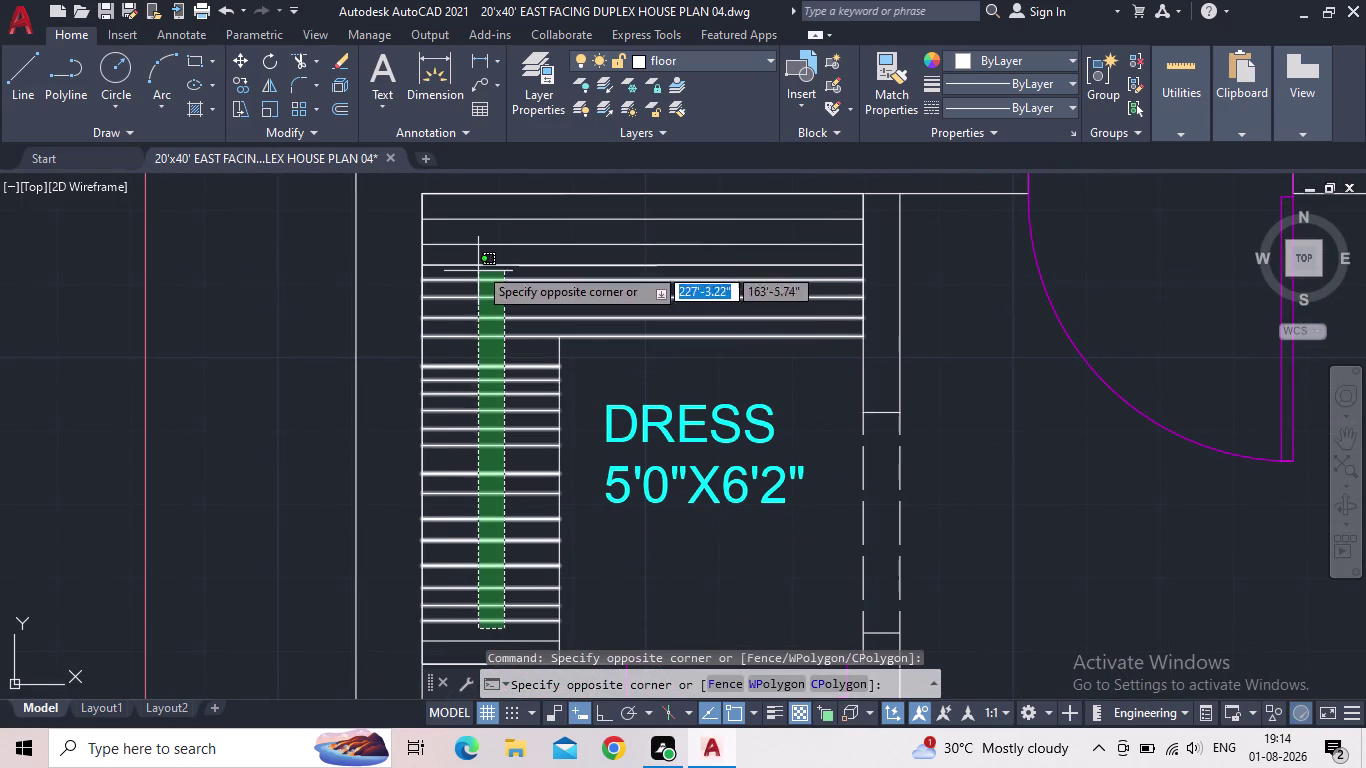
click(465, 242)
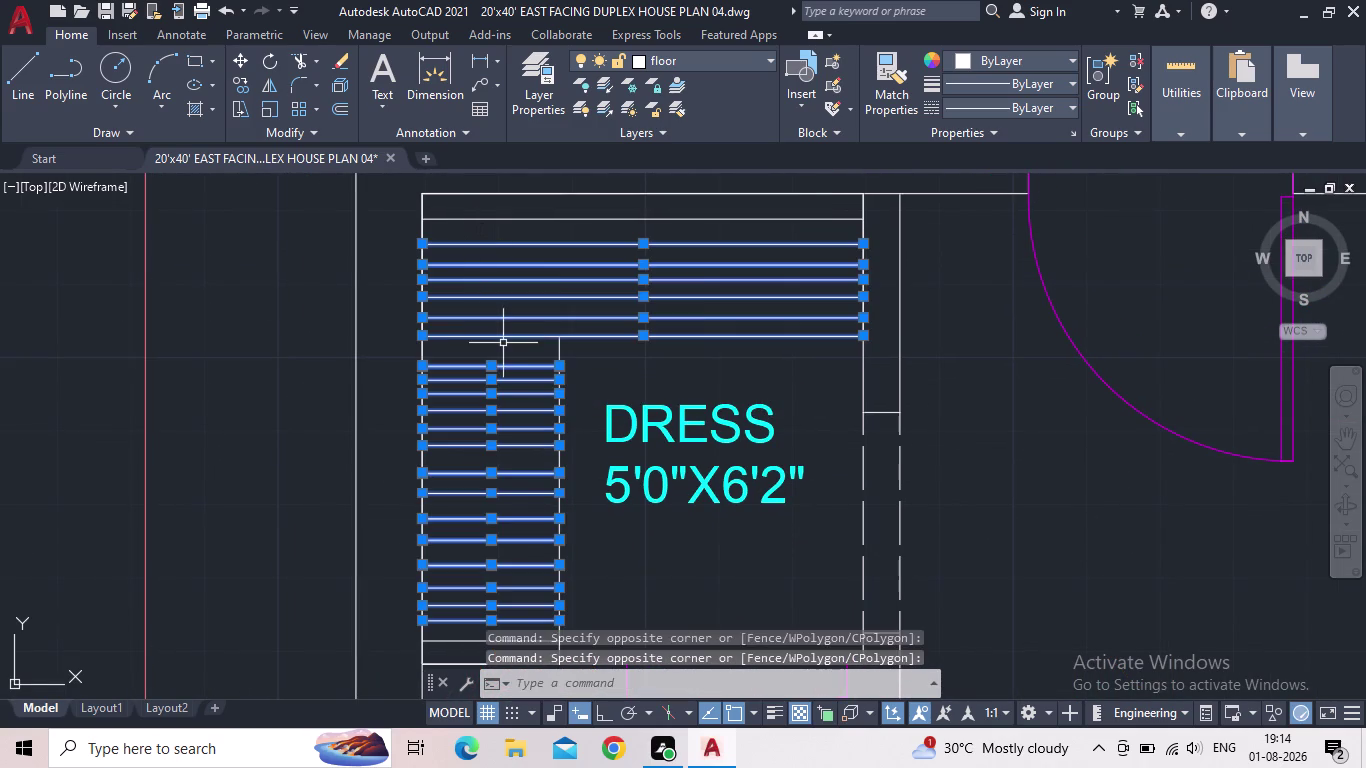
key(Delete)
Erase the leftover shelf line remaining in the DRESS room.
drag(575, 298, 566, 288)
click(546, 259)
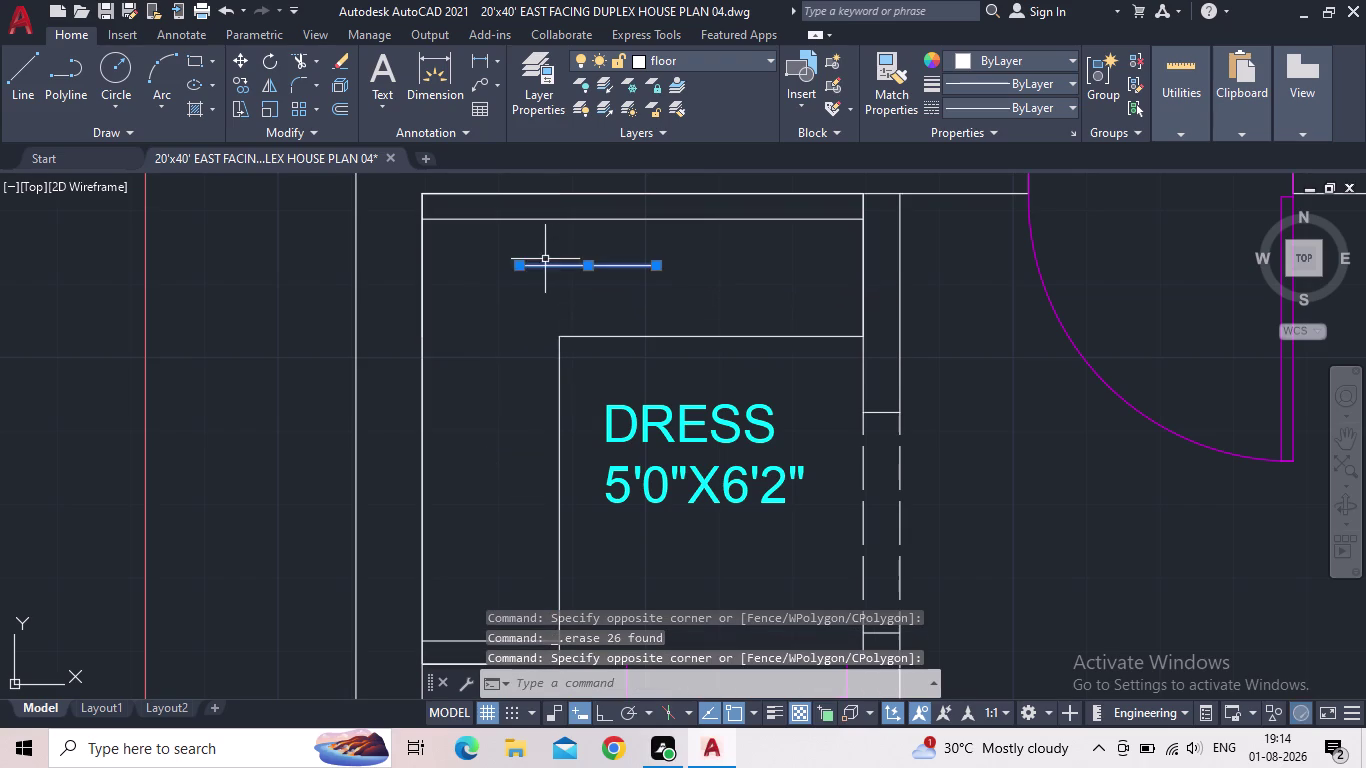
key(Delete)
scroll(down, 3)
middle_drag(513, 307, 468, 380)
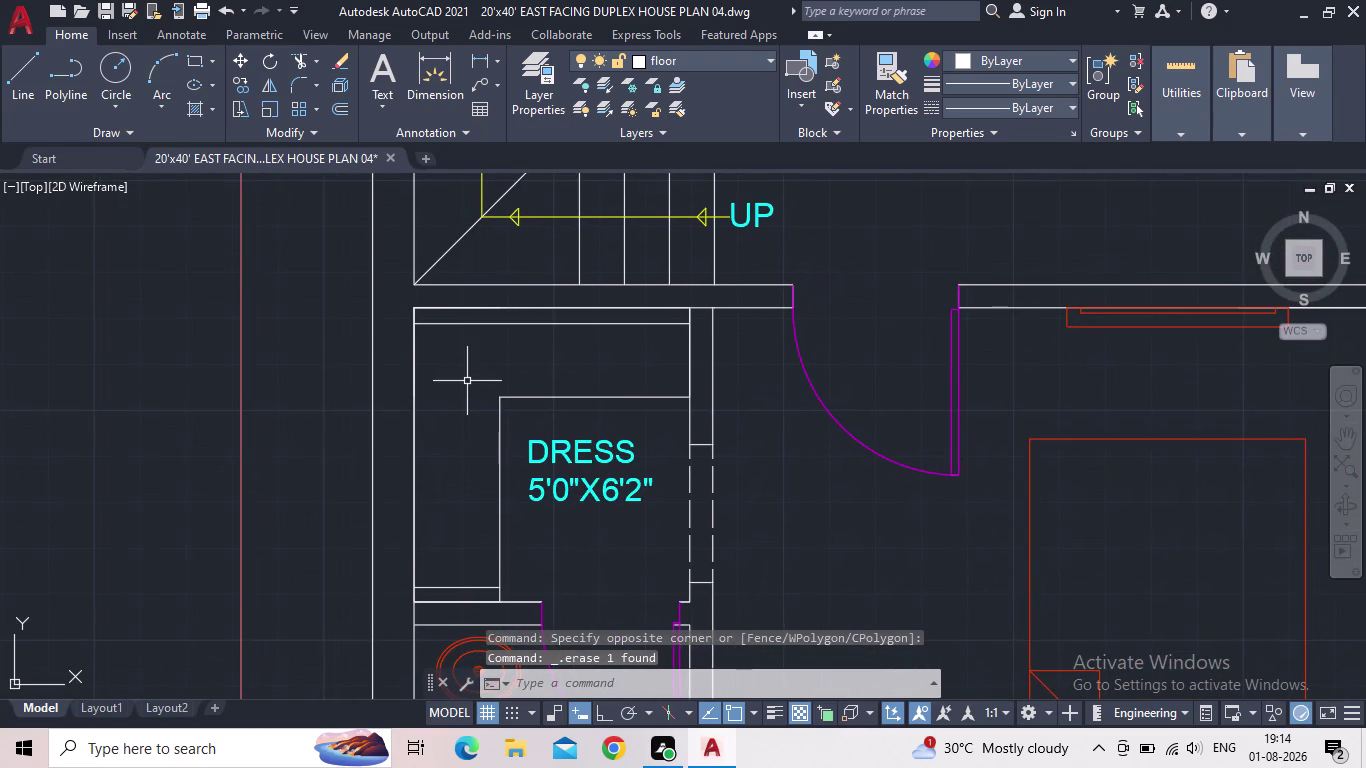
key(o)
key(Return)
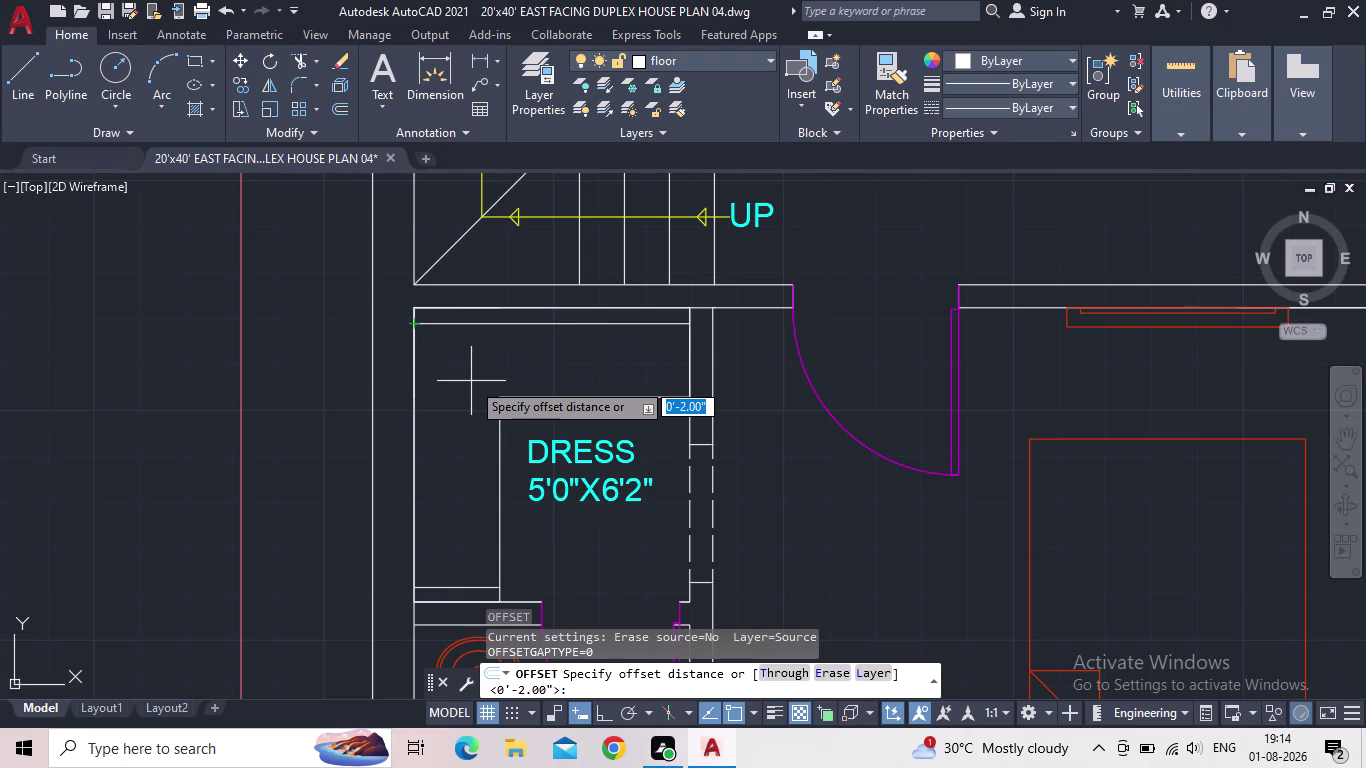
Try offsetting the top wall line at 0.5" and then 1", cancelling both attempts.
text(0.5")
key(Return)
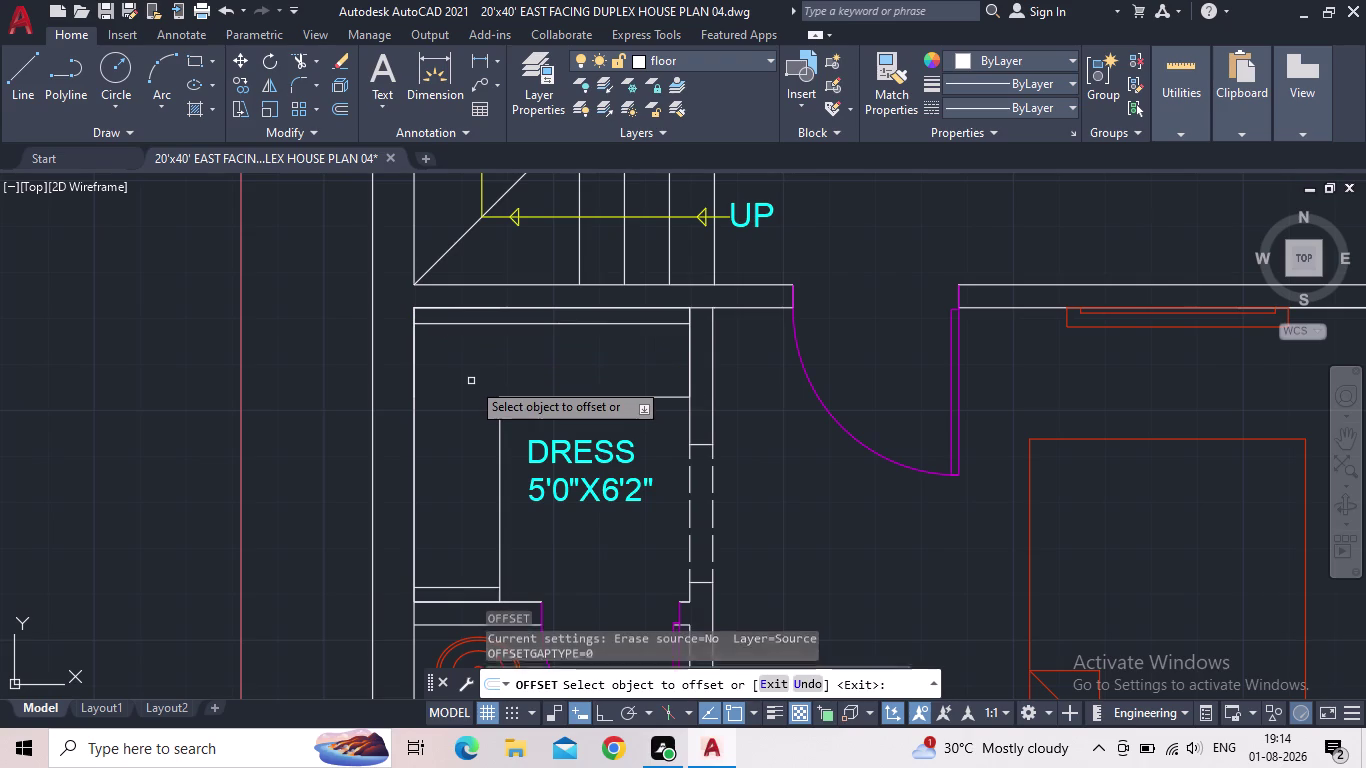
drag(448, 324, 448, 336)
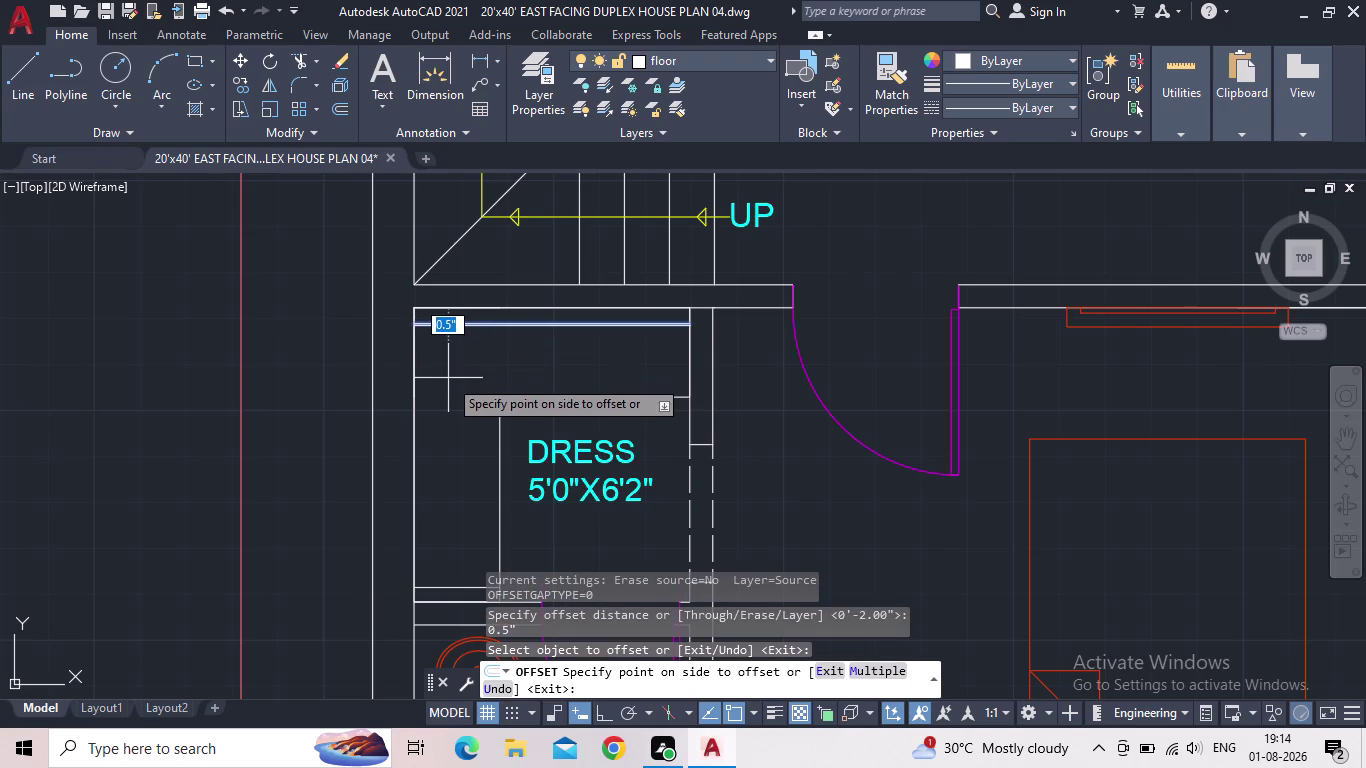
key(Escape)
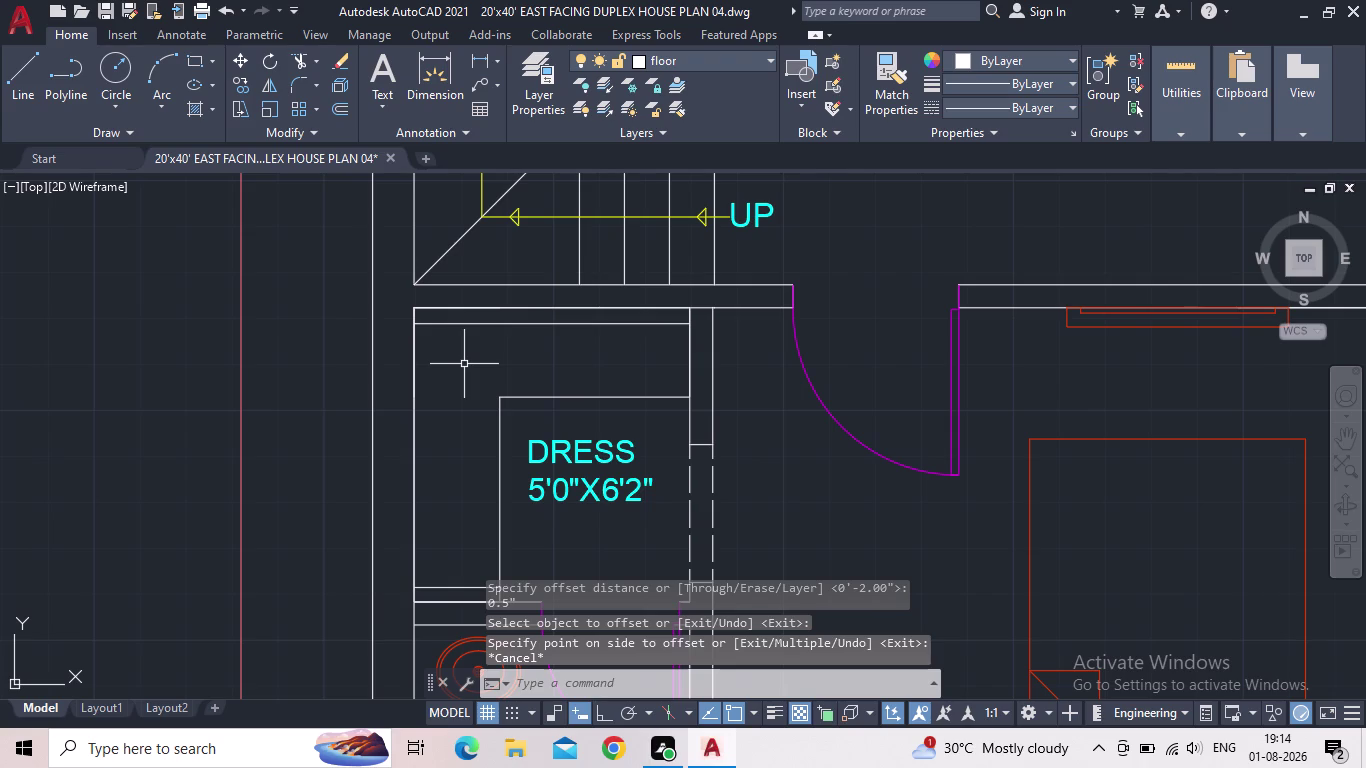
key(o)
key(Return)
text(1")
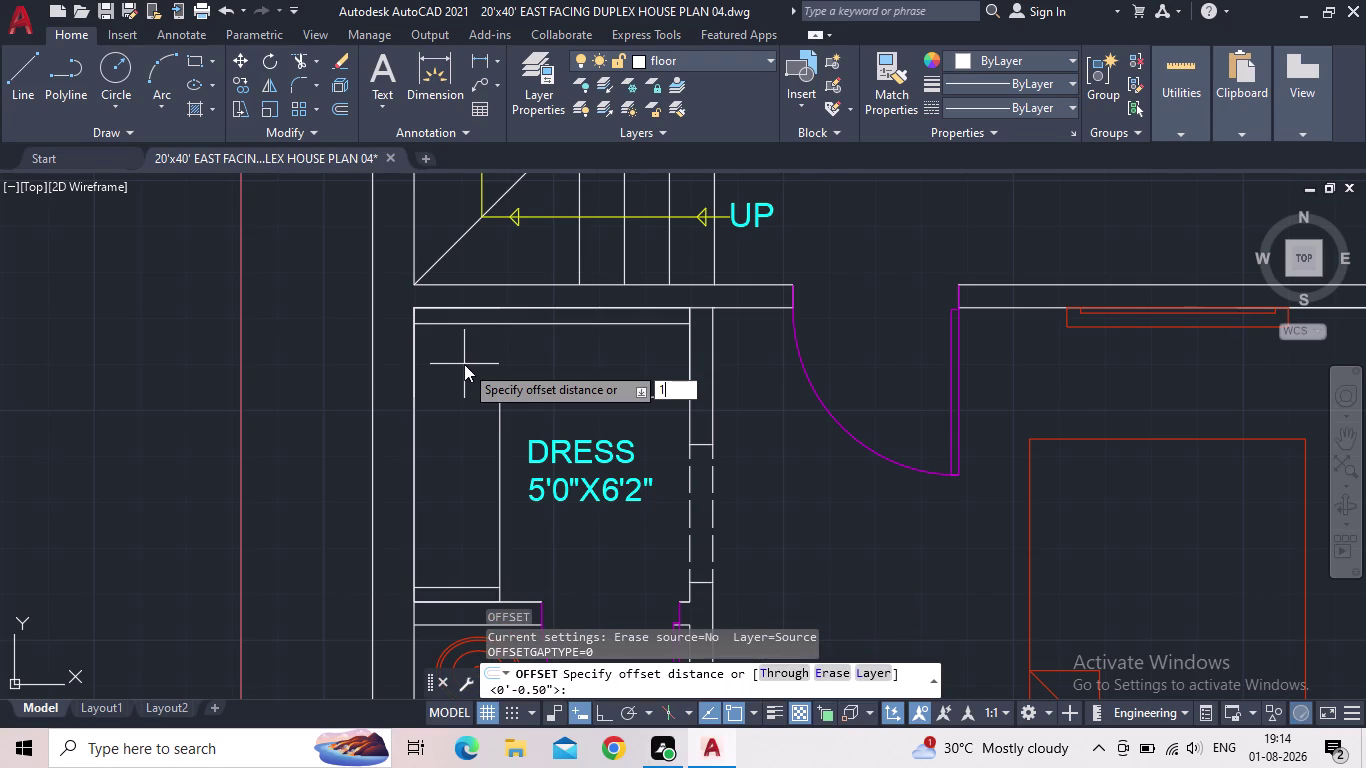
key(Return)
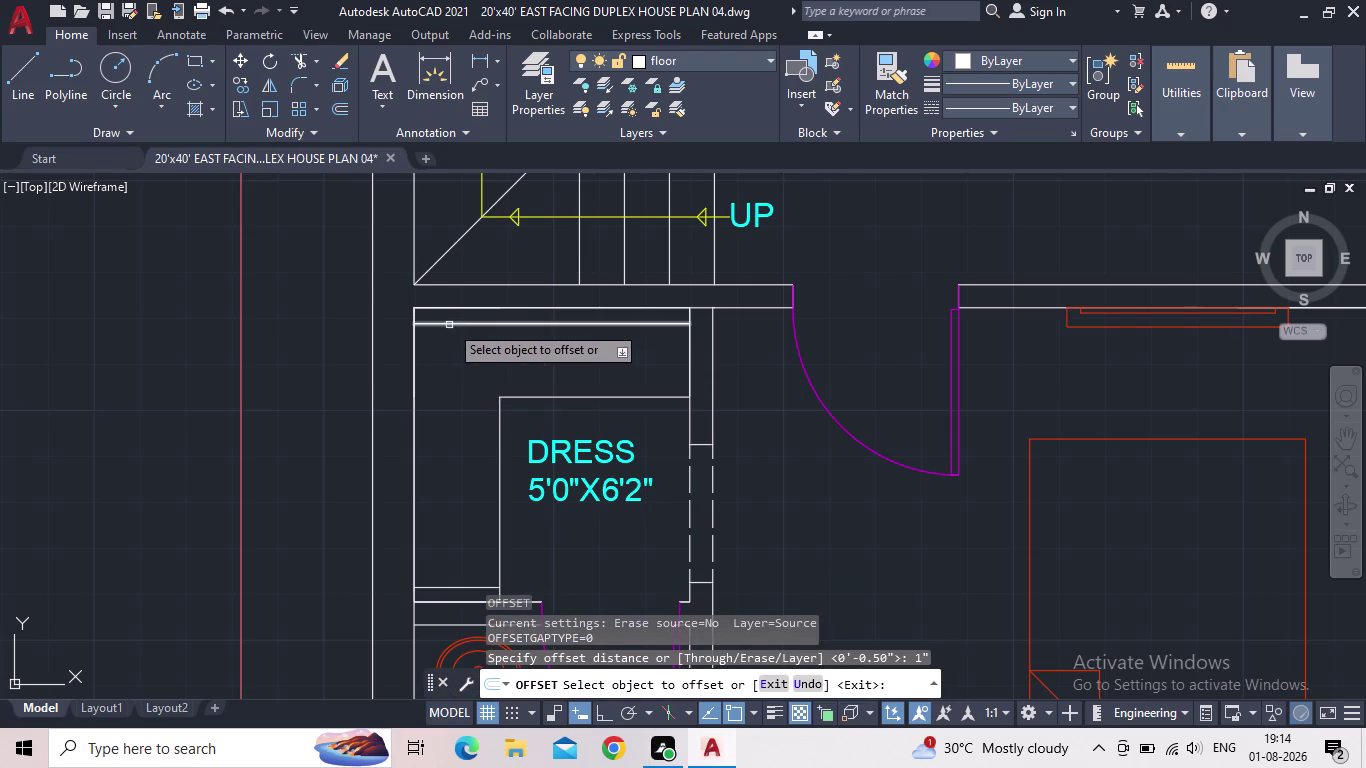
click(449, 323)
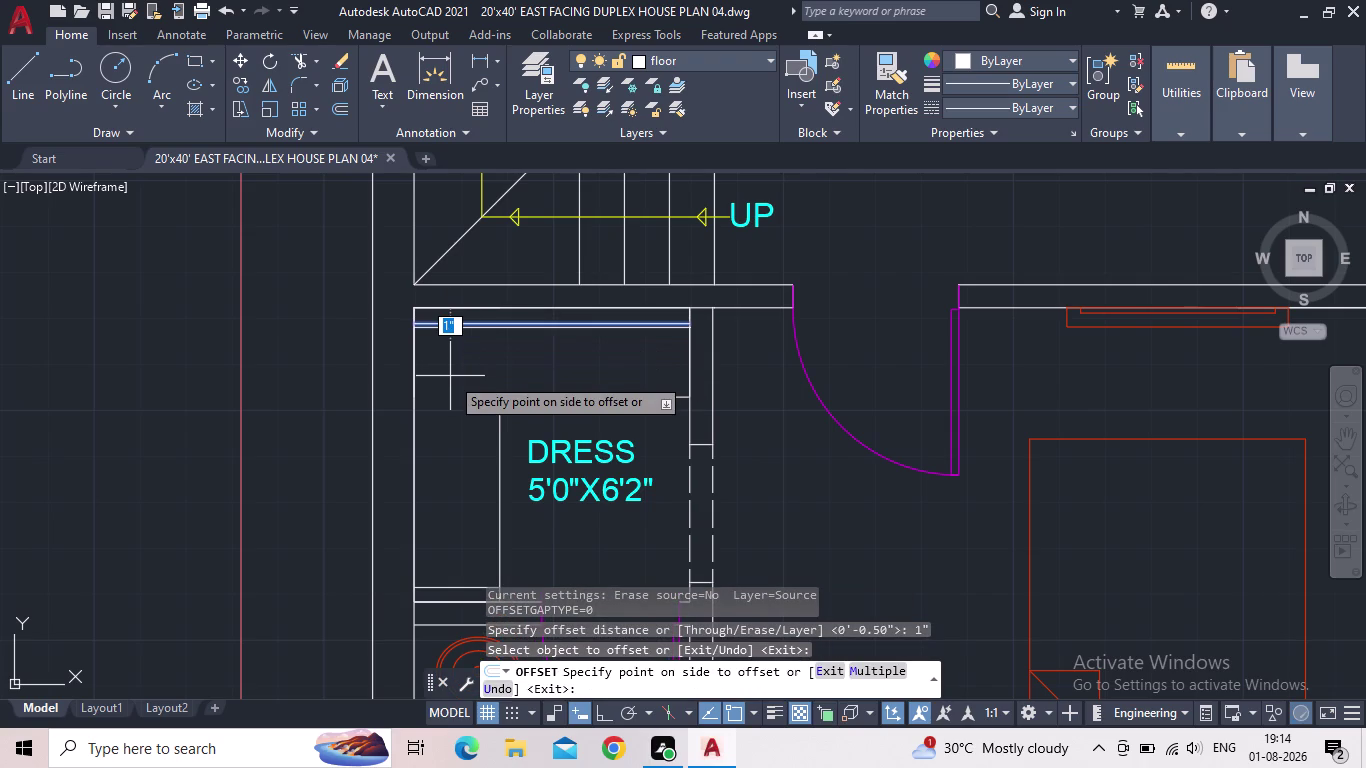
key(Escape)
Clear the failed 4" entry and restart OFFSET with a 4-inch distance.
text(4)
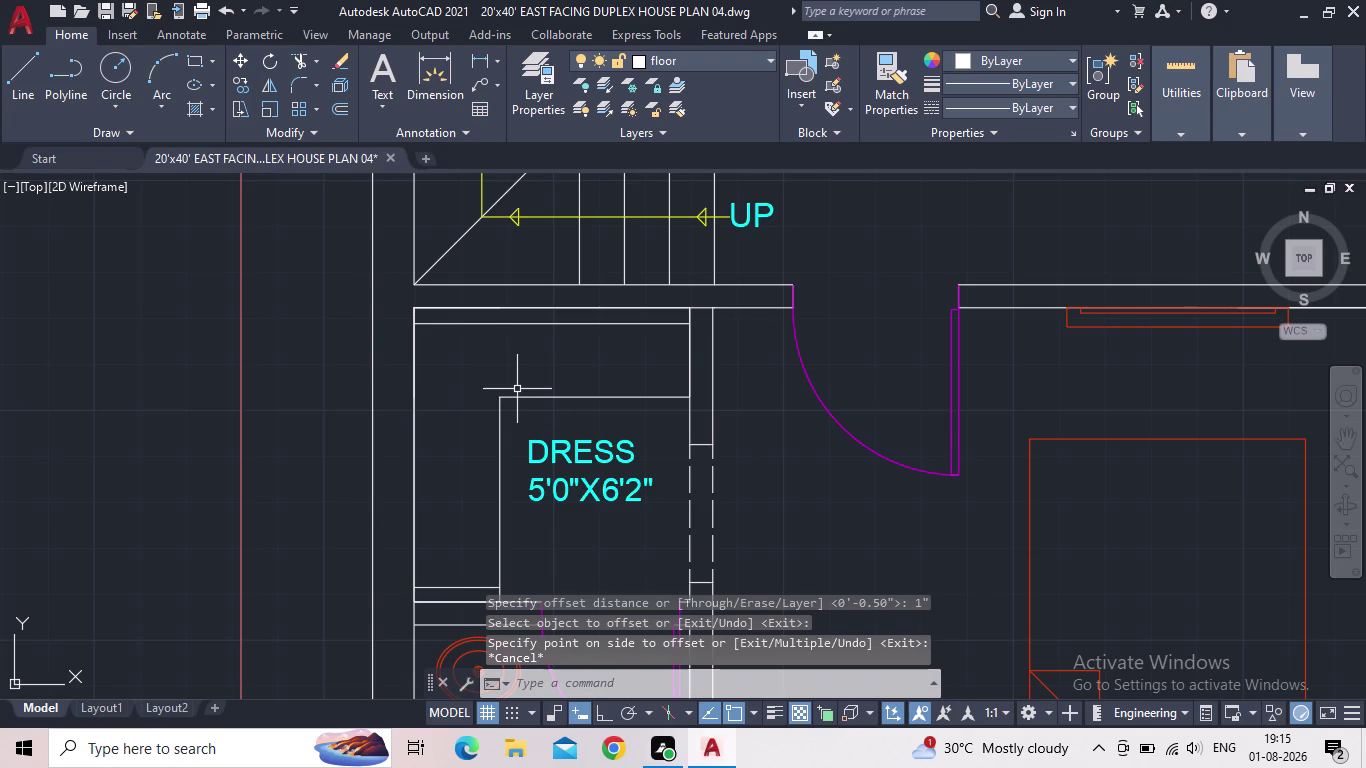
text(")
key(Return)
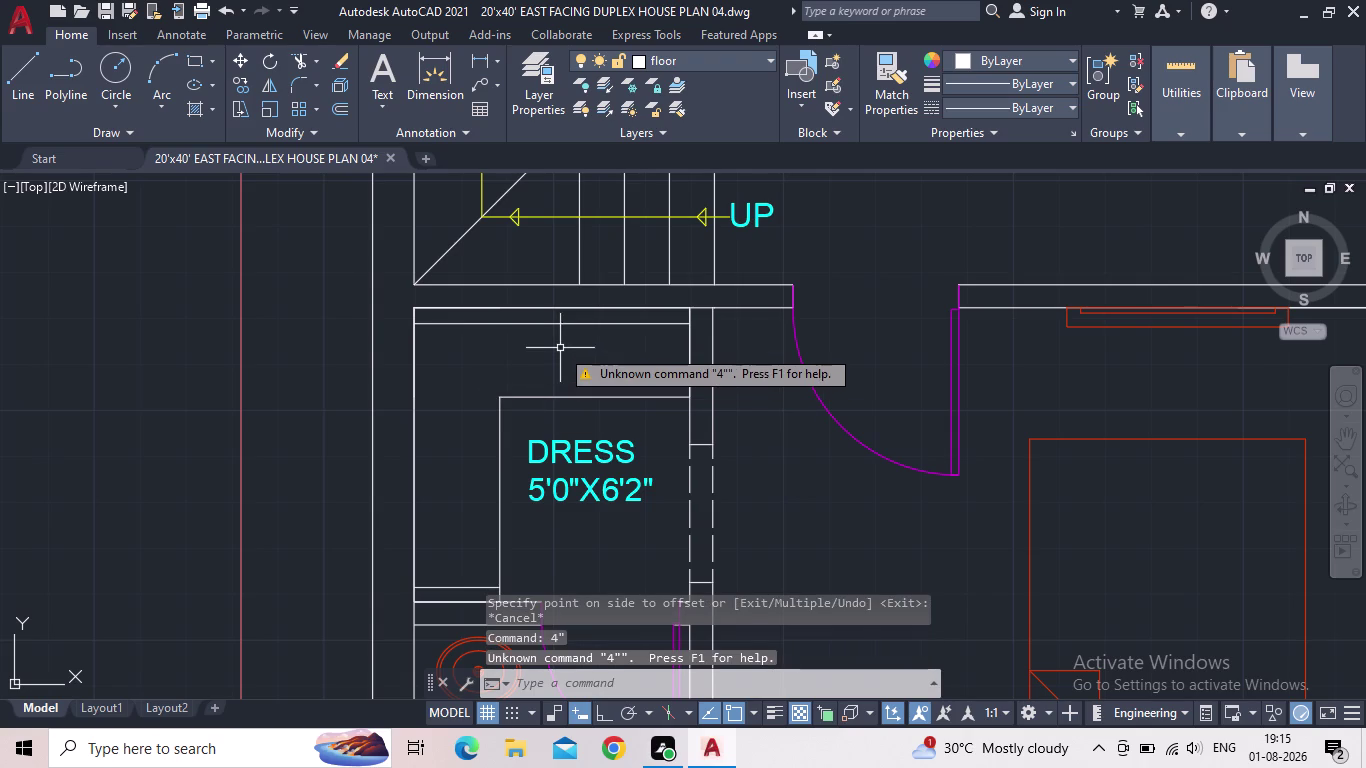
key(Escape)
key(Escape)
key(Escape)
key(o)
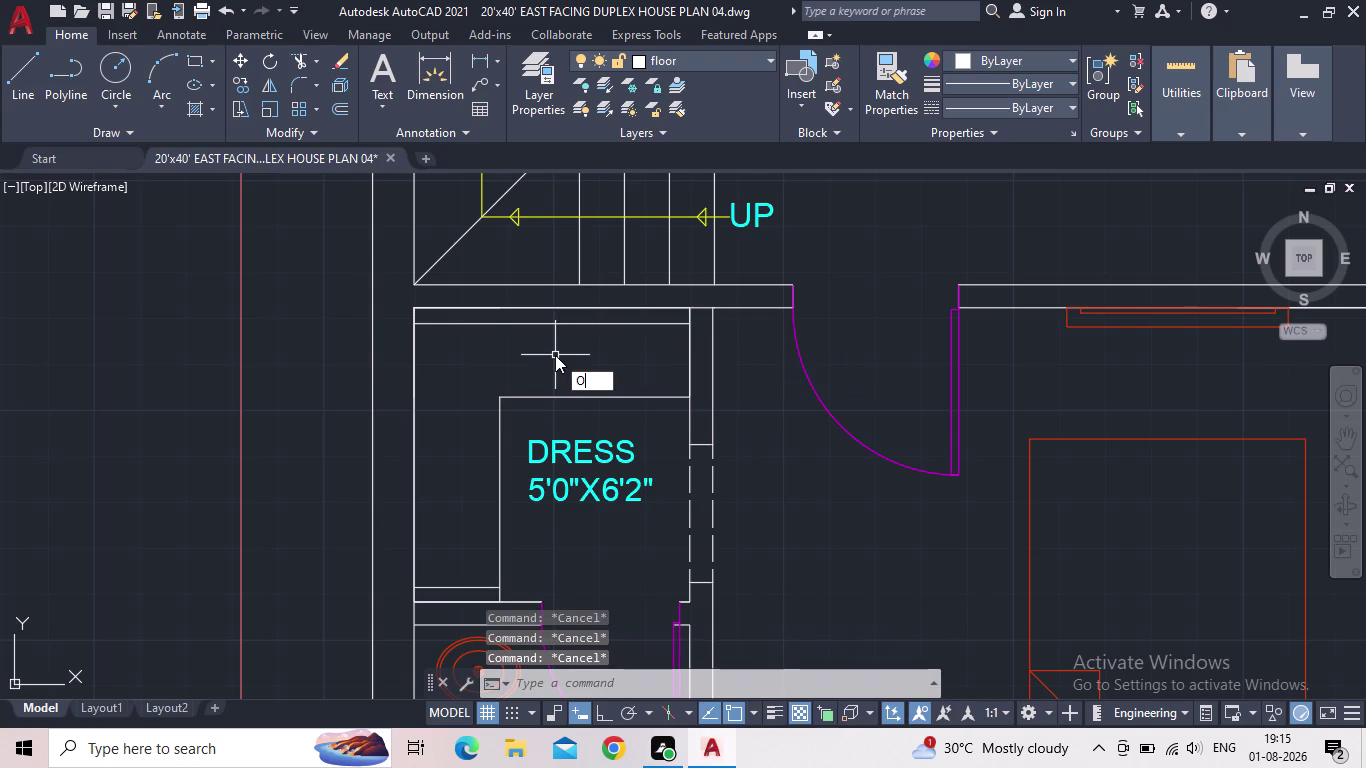
key(Return)
key(4)
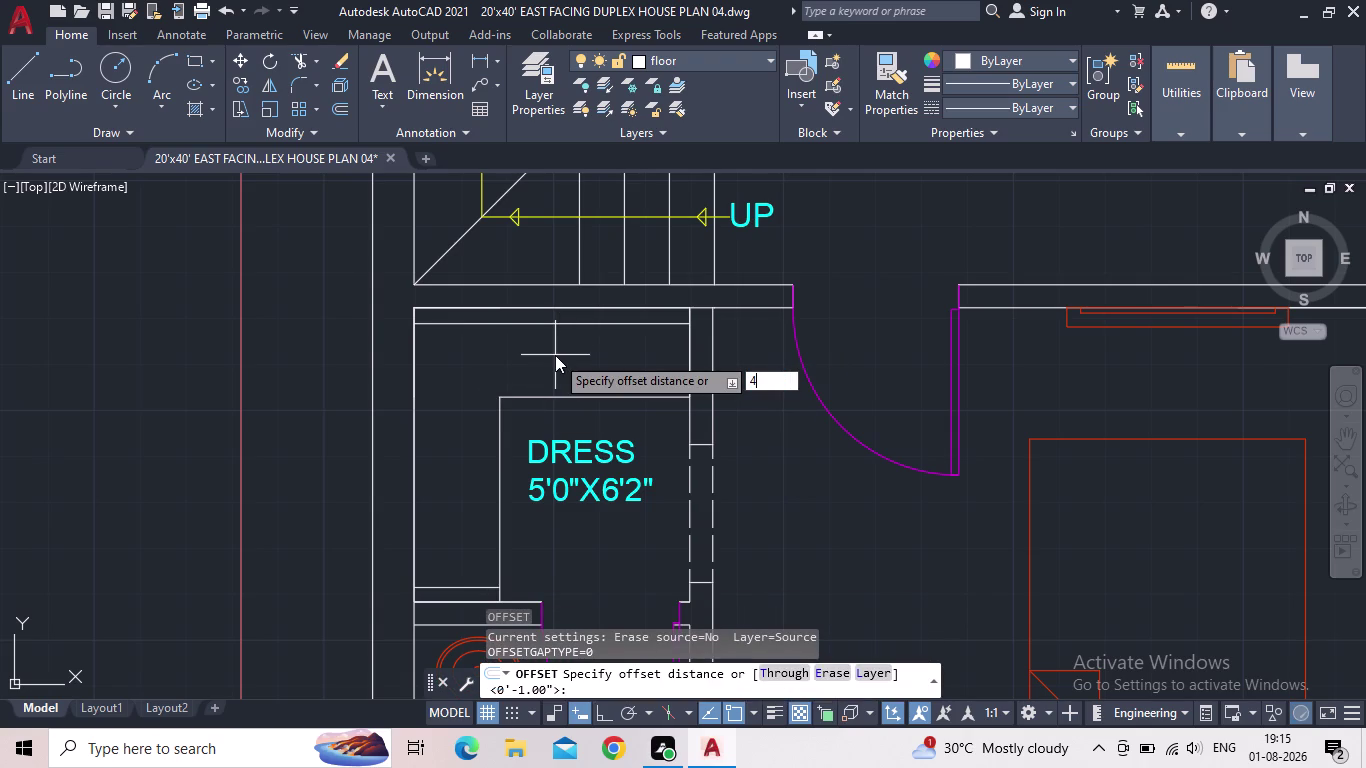
key(shift+quotedbl)
key(Return)
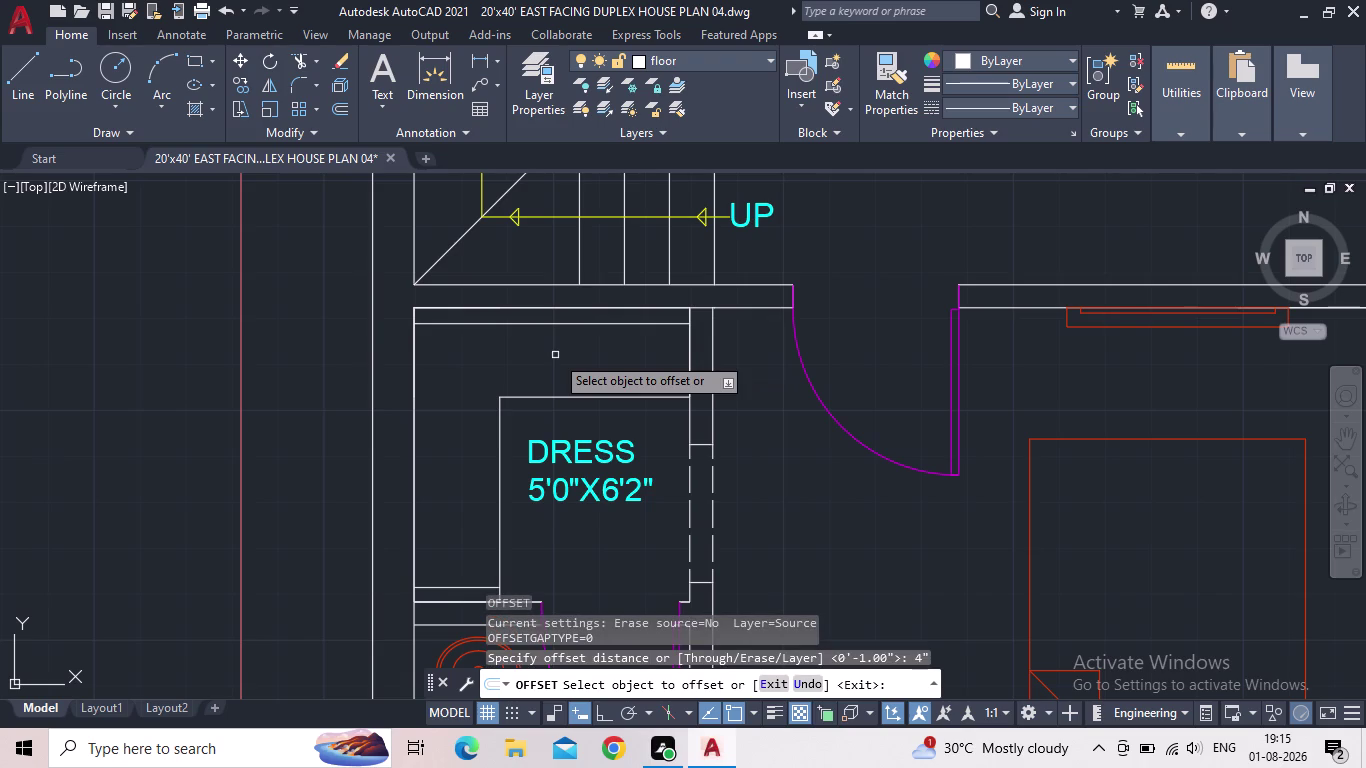
Offset the top shelf line downward four times at 4-inch spacing.
click(453, 325)
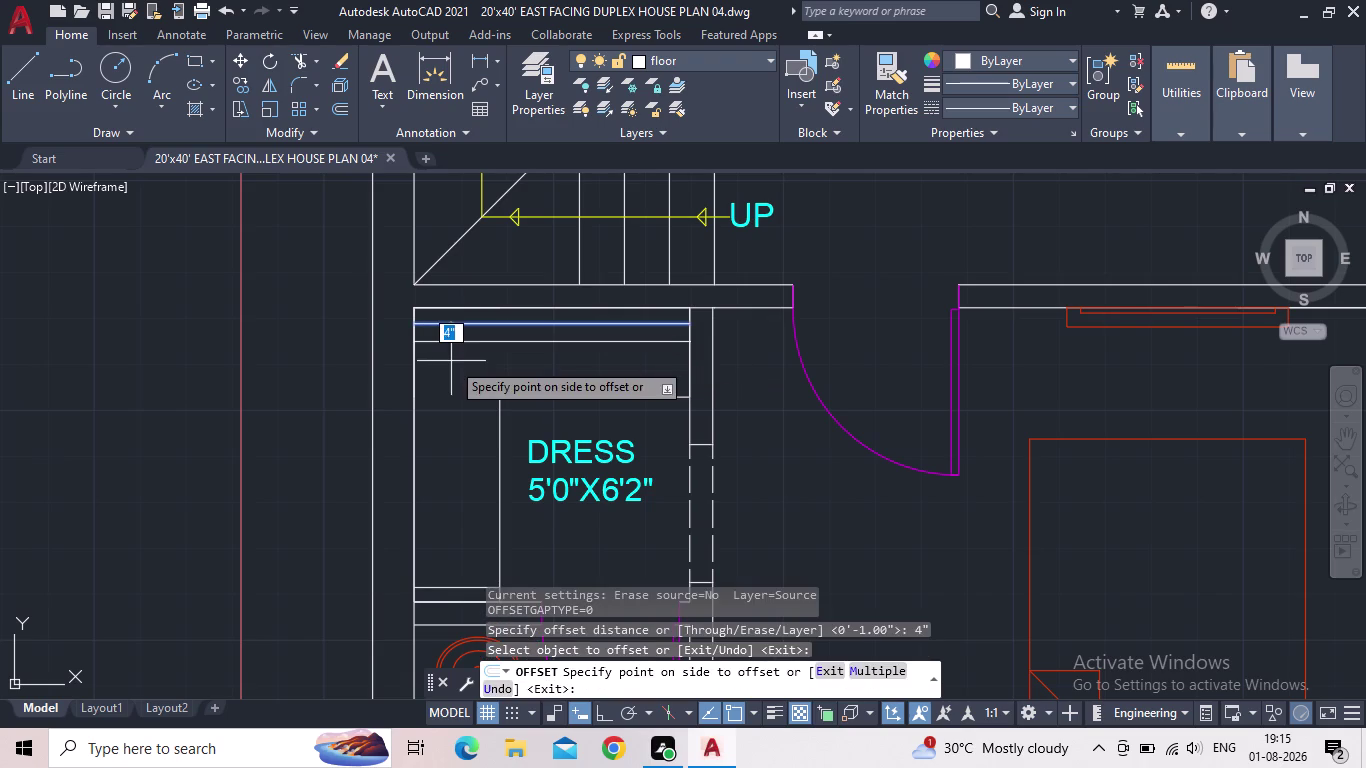
click(451, 361)
click(461, 341)
click(462, 369)
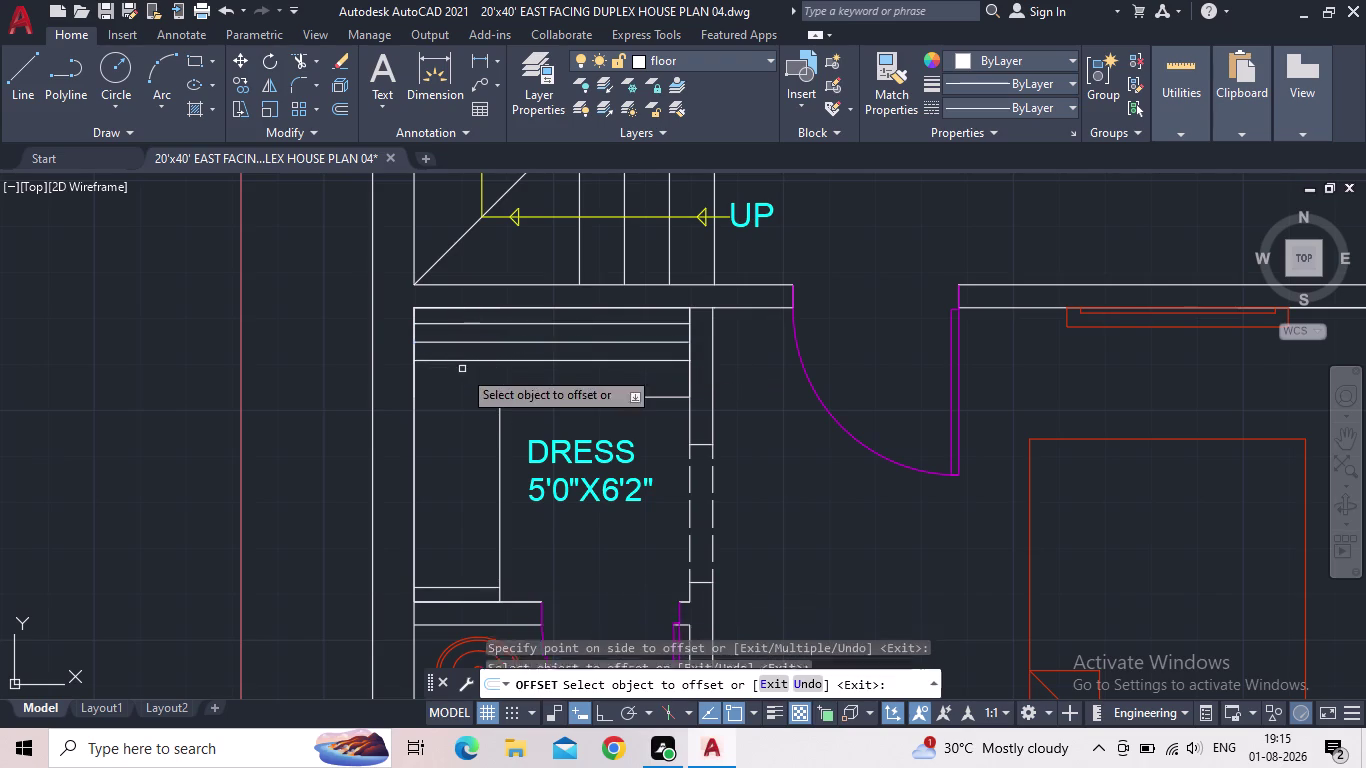
click(465, 362)
click(462, 383)
click(462, 378)
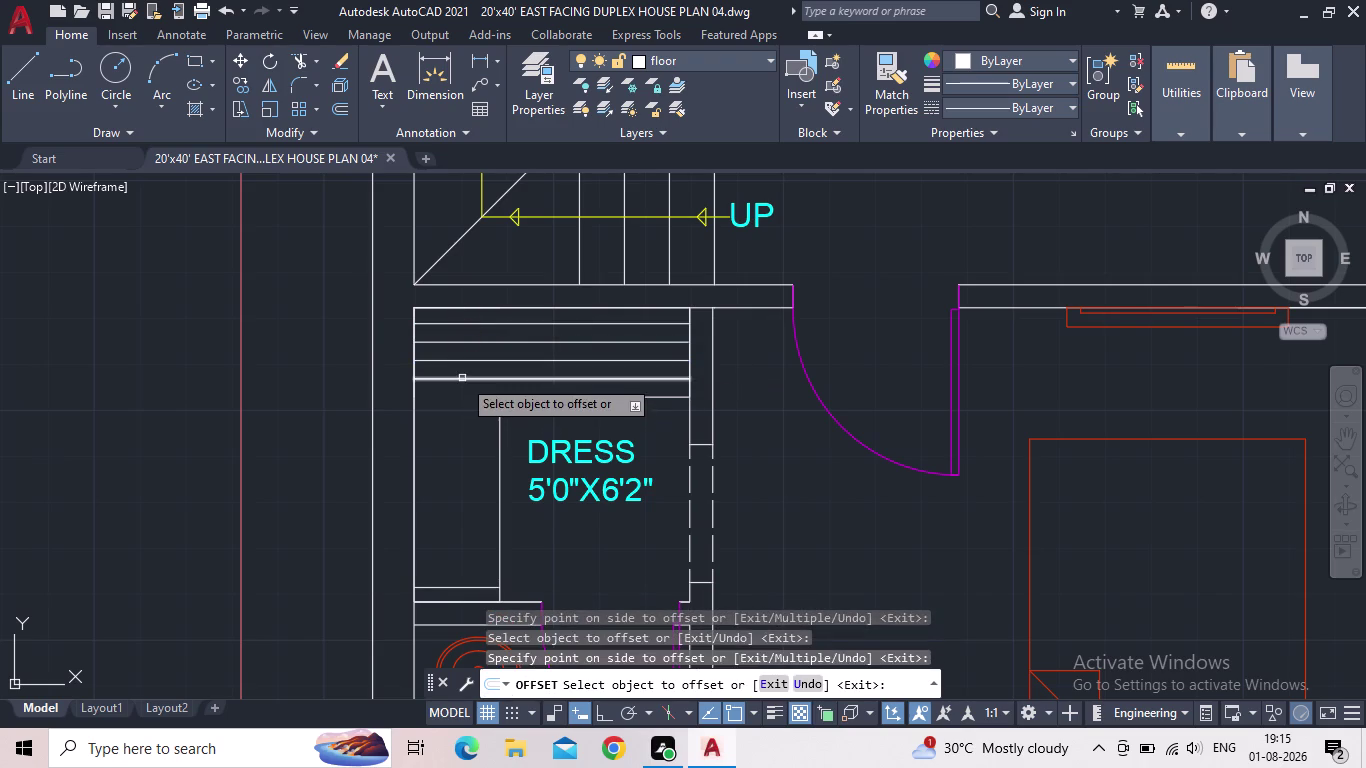
click(463, 391)
Add one more shelf line below, end offsetting, and select the lowest full-width line.
middle_drag(438, 425, 517, 387)
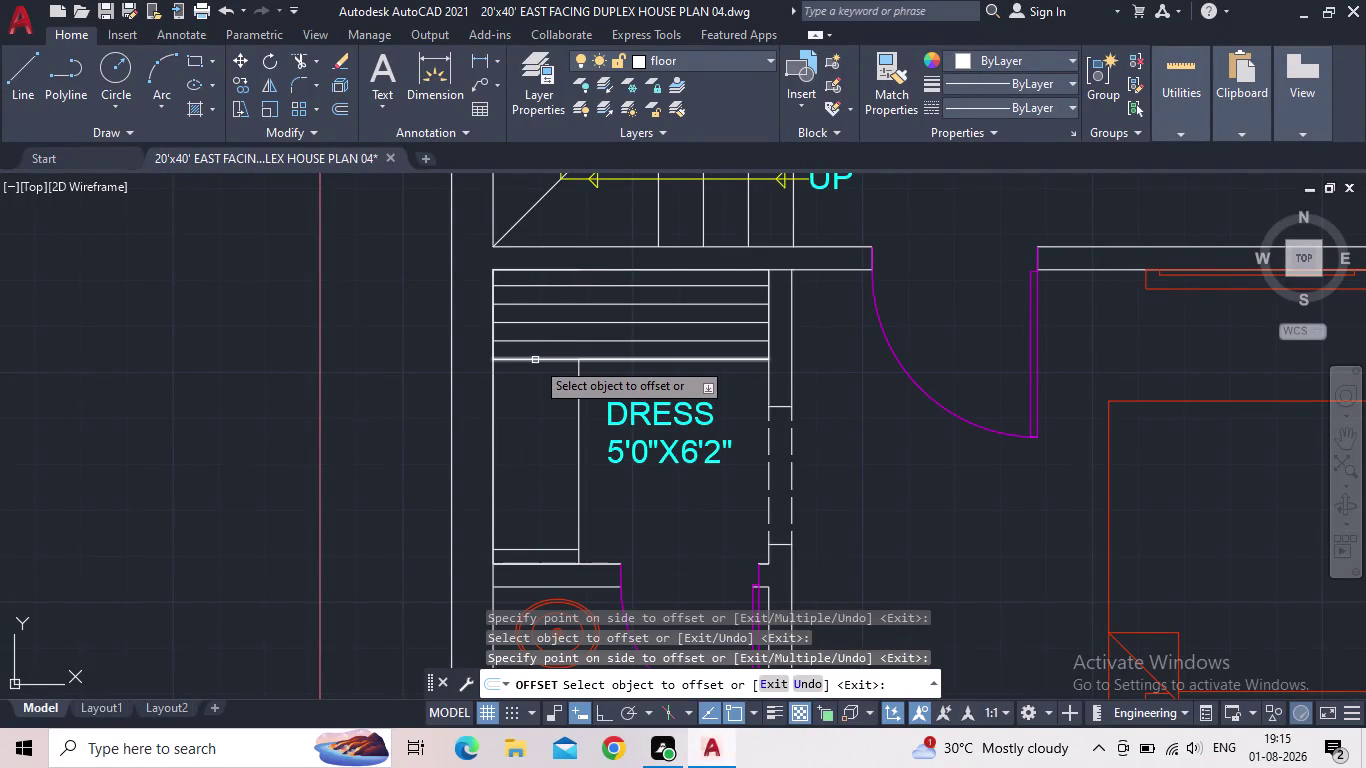
click(535, 360)
click(535, 387)
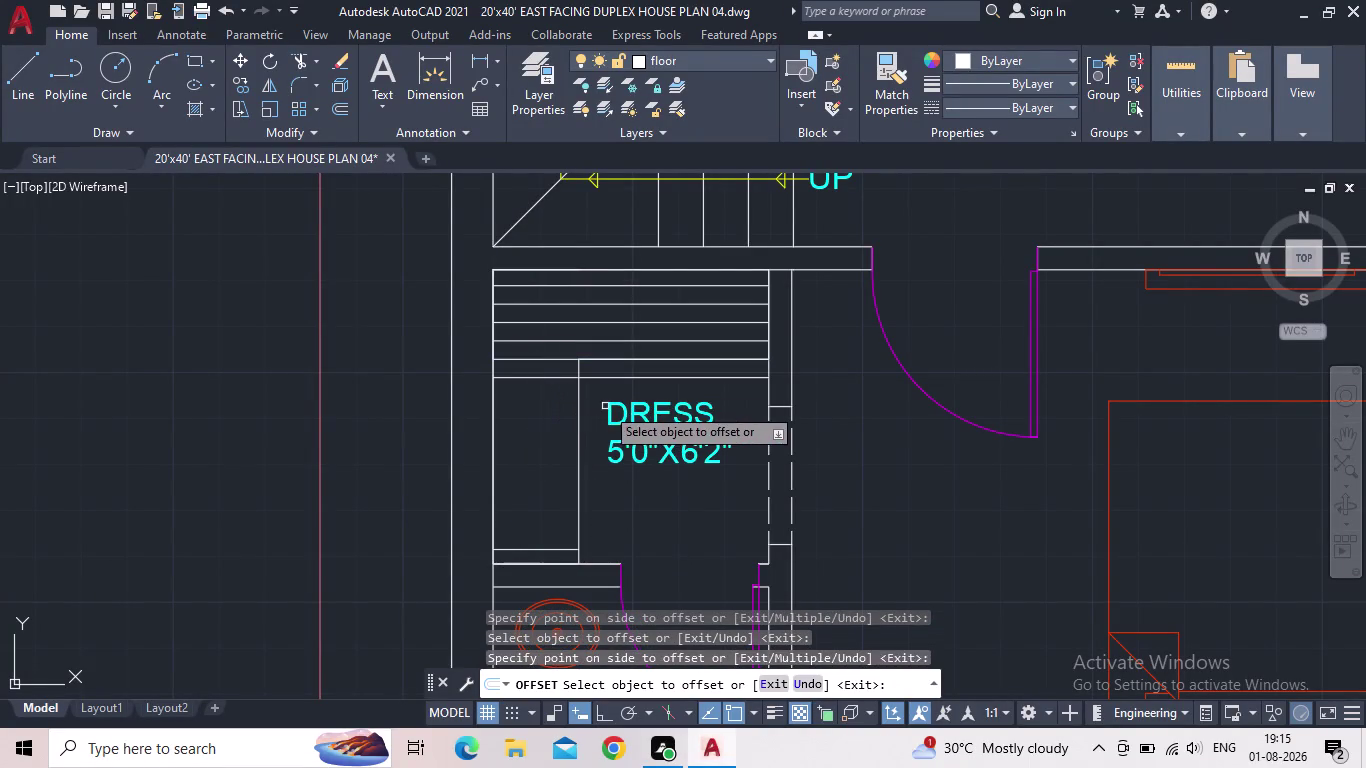
key(Escape)
click(635, 391)
click(614, 373)
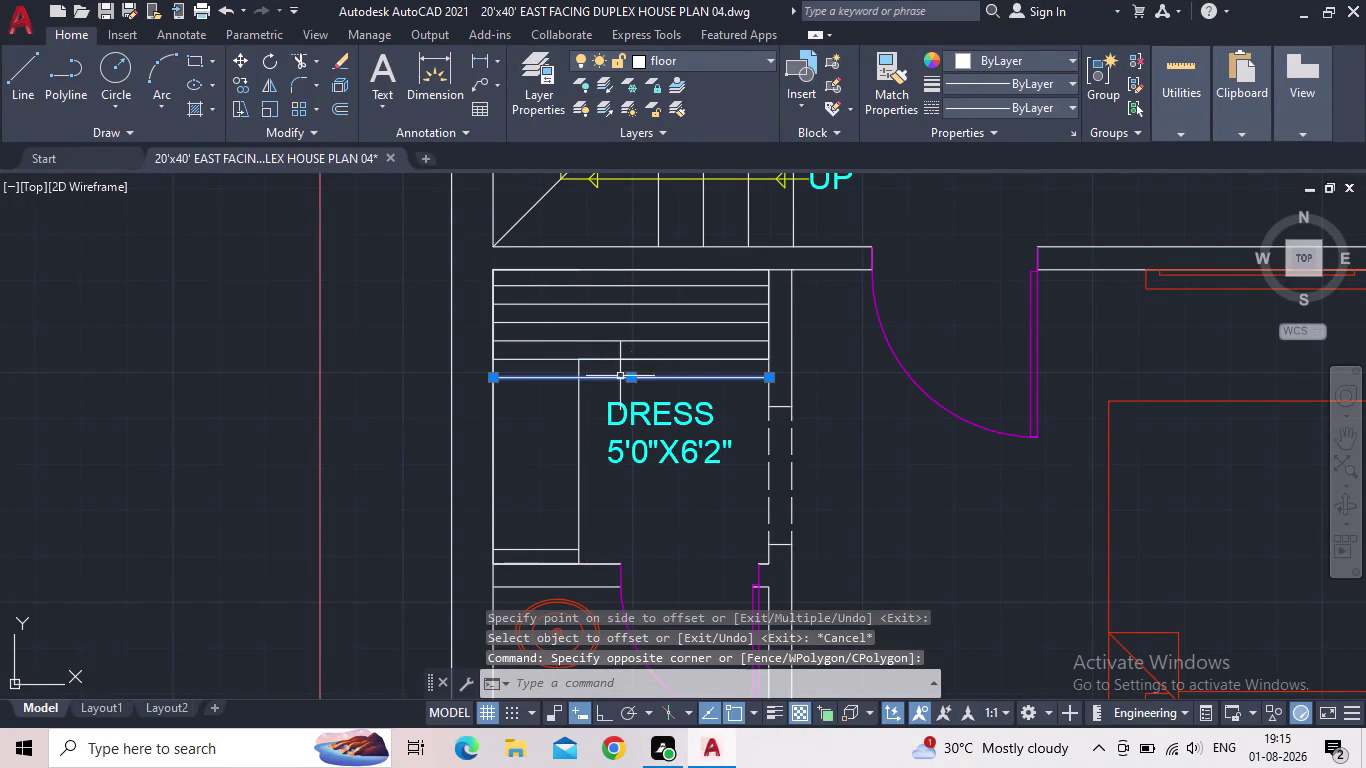
Pull the lowest shelf line's right end back to the inner partition.
click(770, 379)
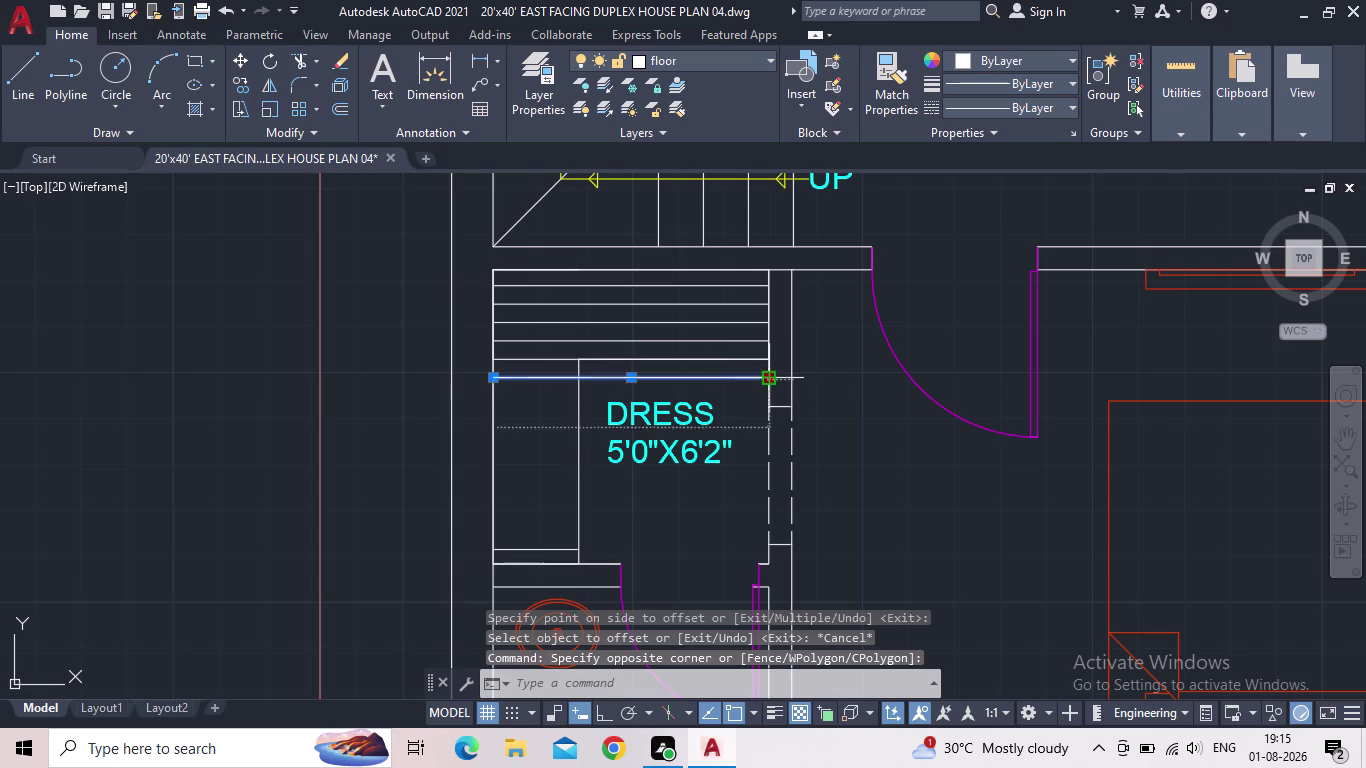
click(578, 382)
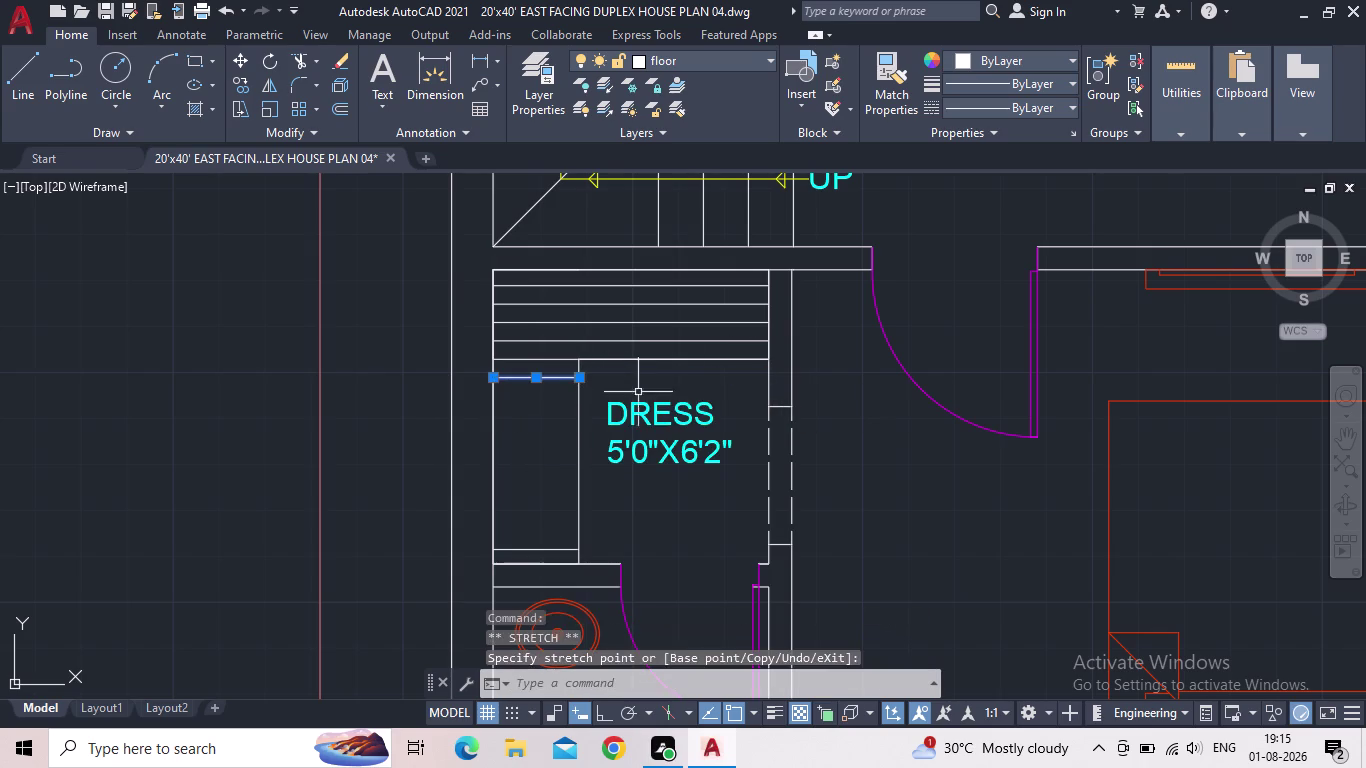
key(Escape)
click(543, 396)
click(535, 373)
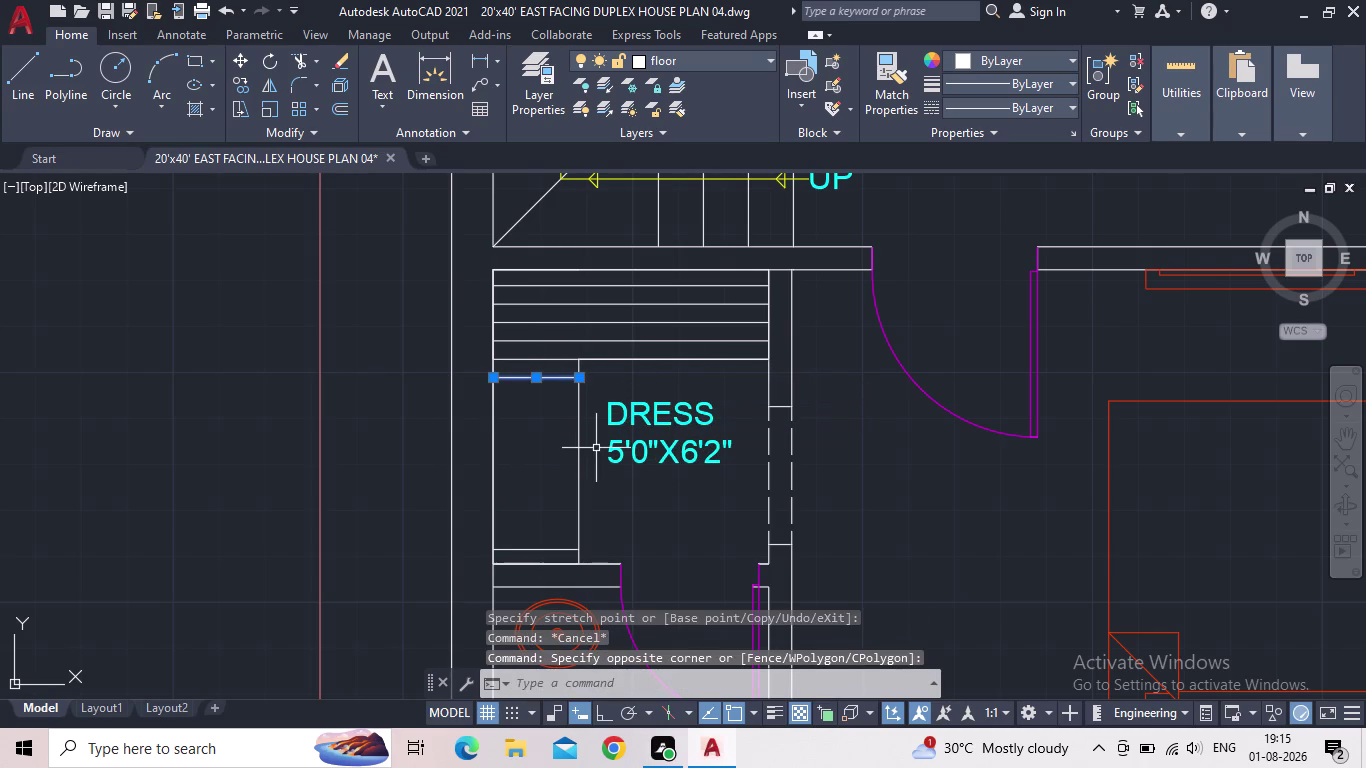
Restart OFFSET and enter a distance of 4.
key(o)
key(Return)
text(4)
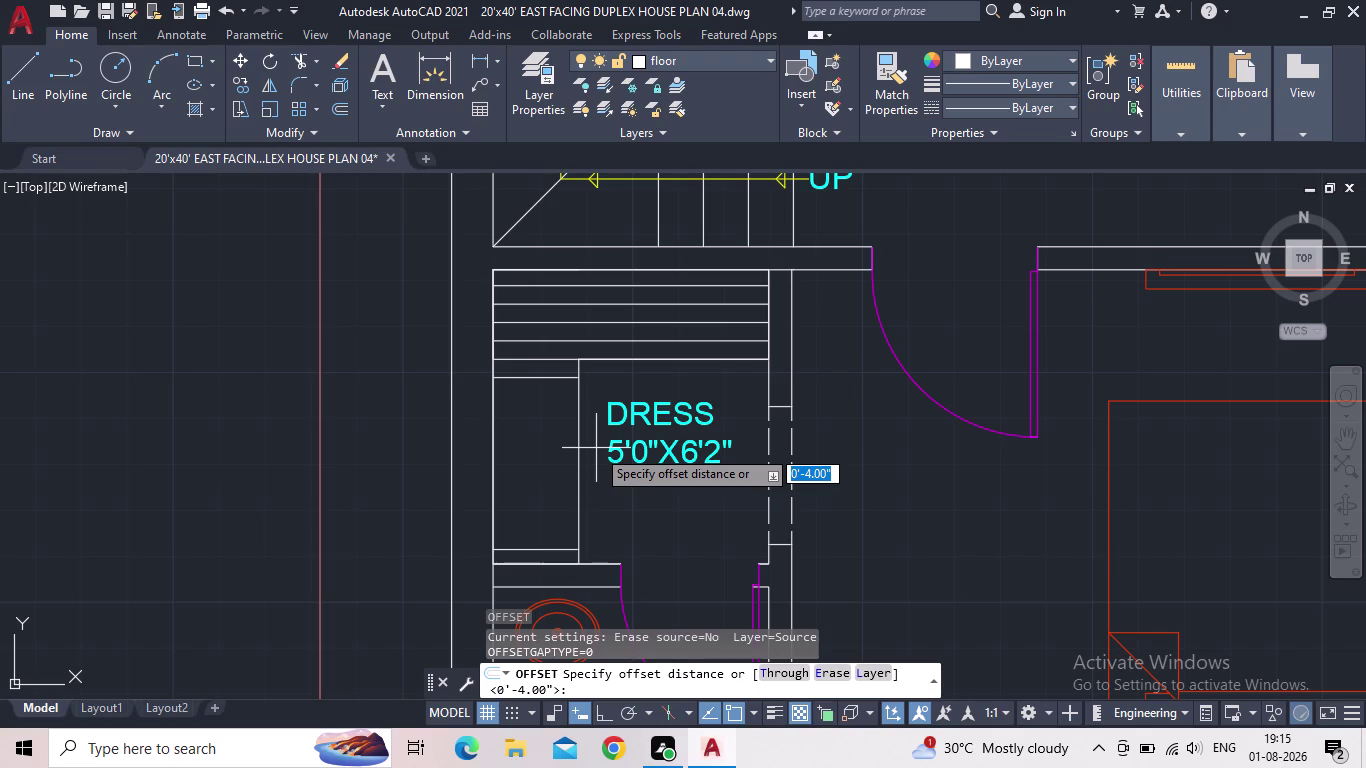
Correct the distance to 4" and copy the short shelf line down the left strip three times.
text(:)
key(BackSpace)
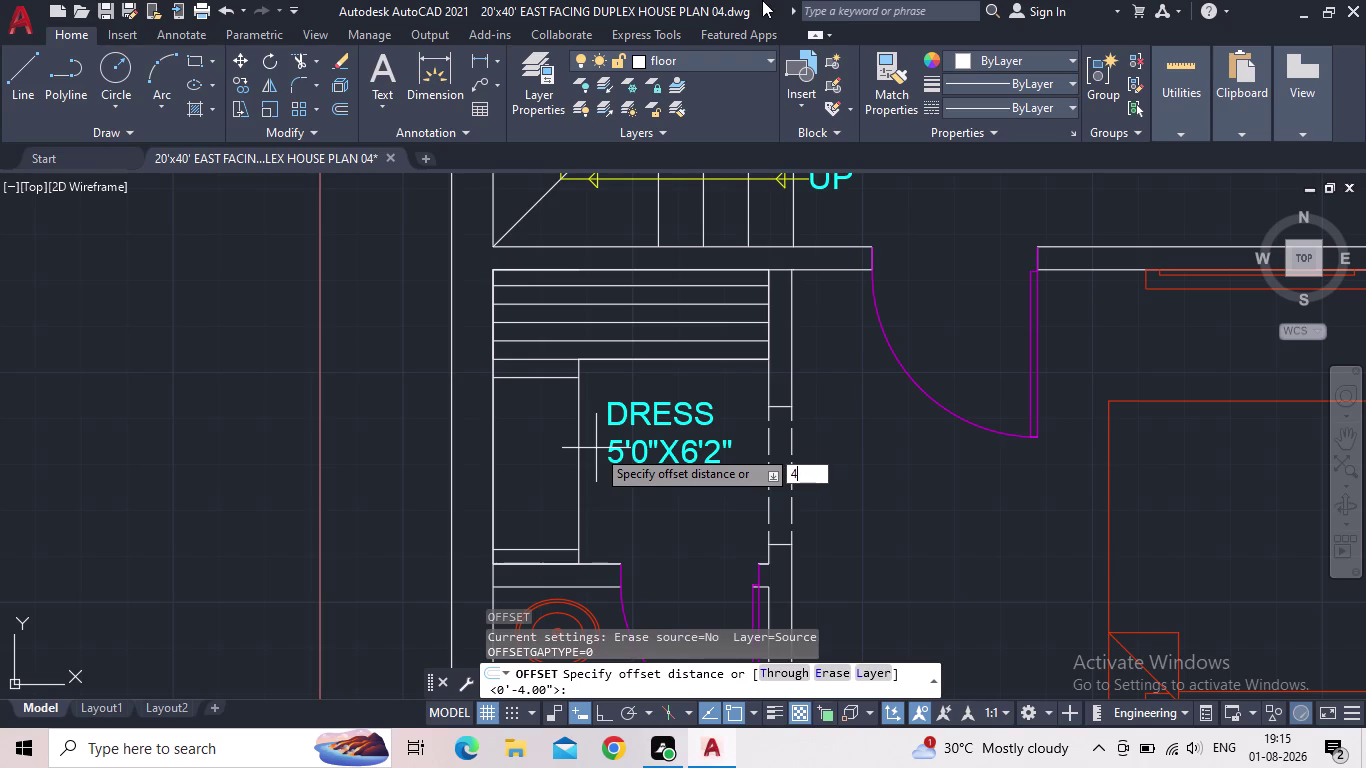
key(shift+quotedbl)
key(Return)
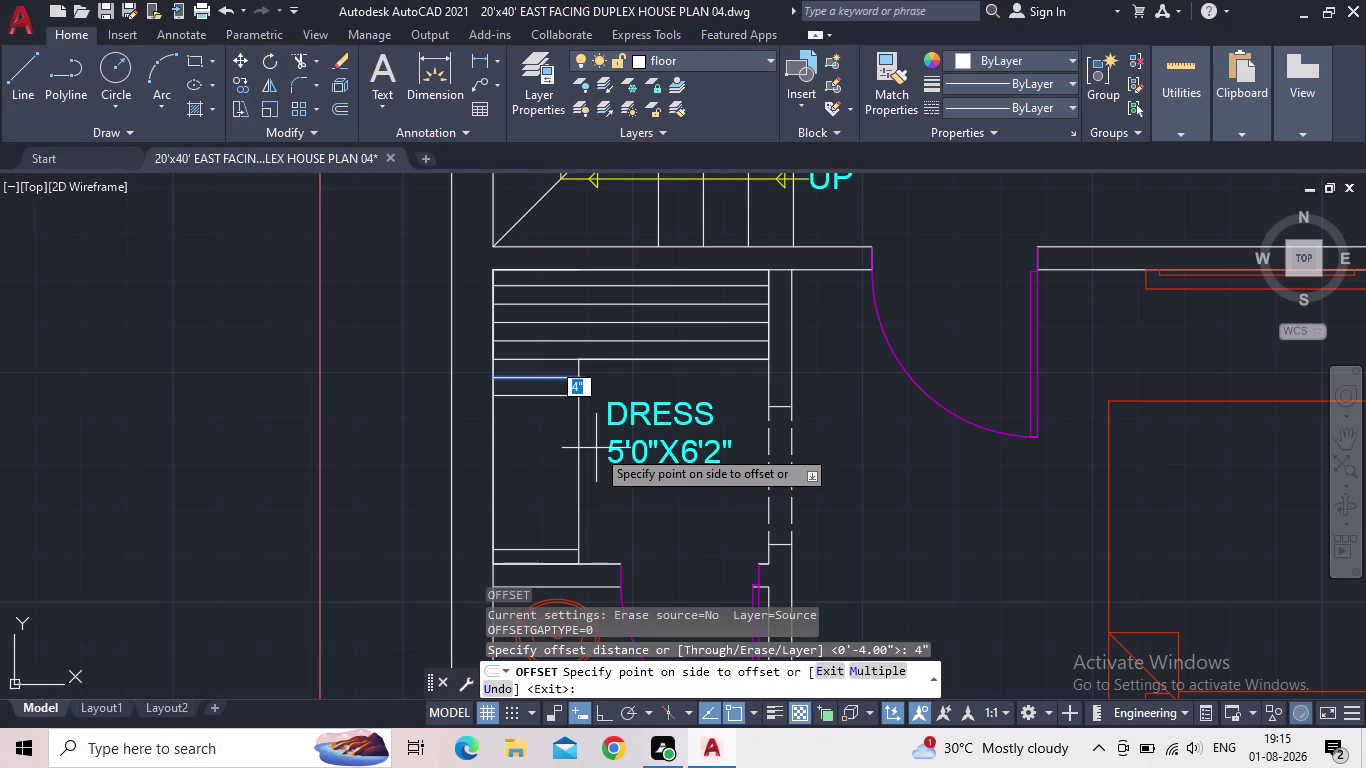
click(530, 419)
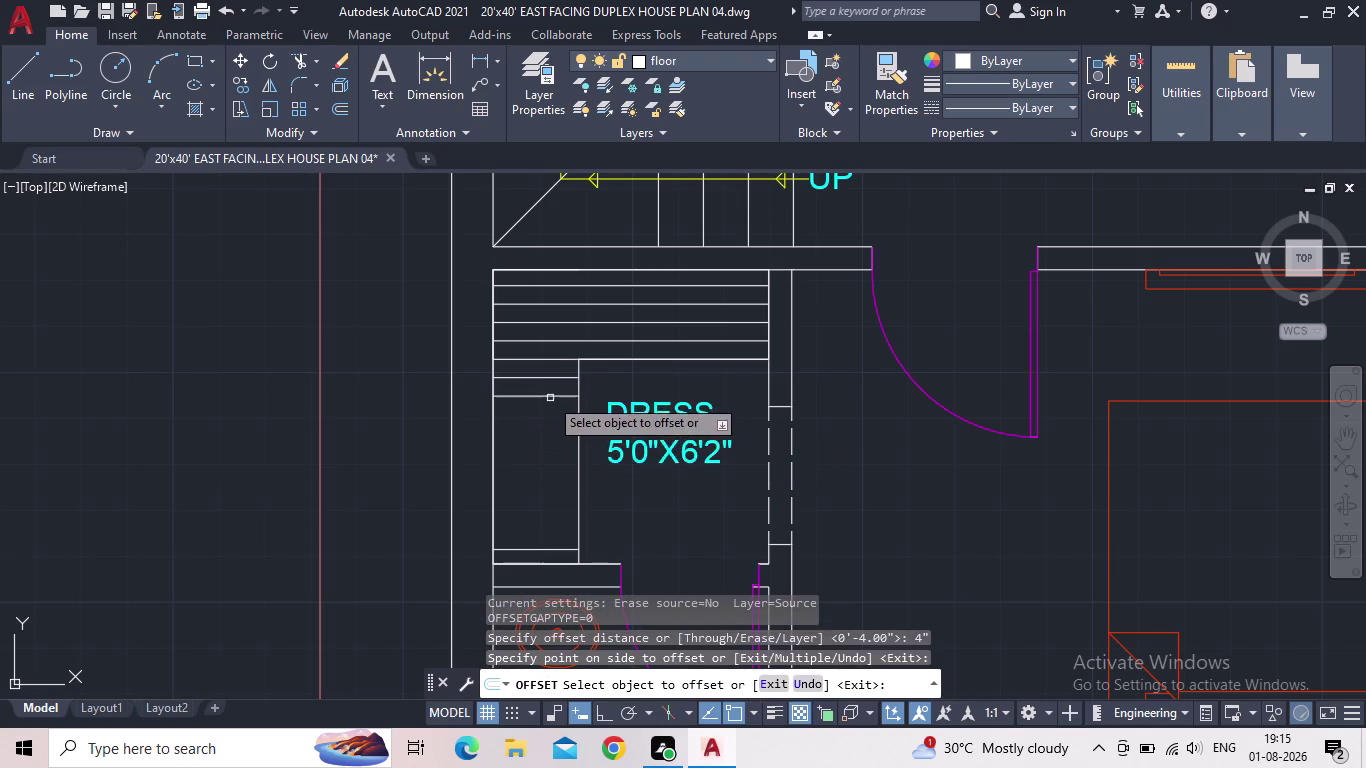
click(548, 395)
click(544, 430)
click(547, 415)
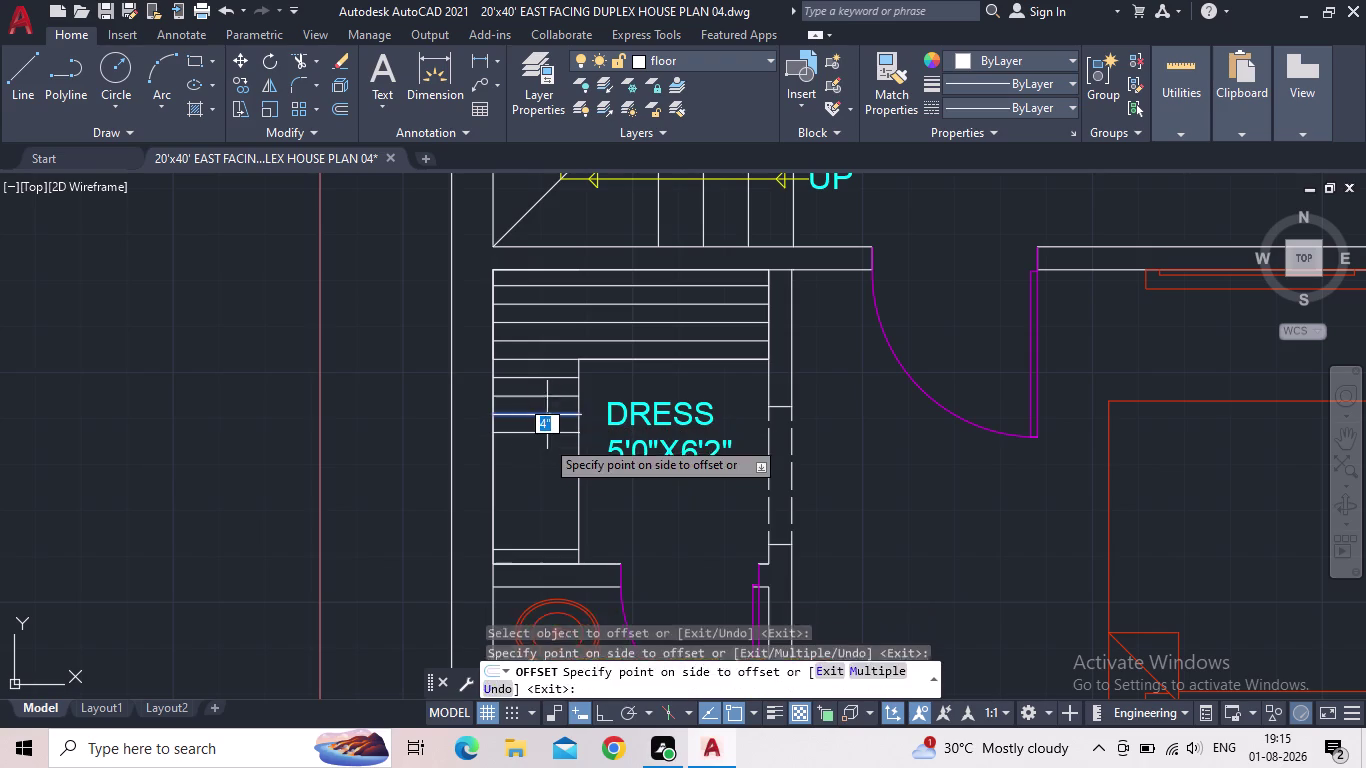
click(545, 450)
click(543, 433)
click(542, 468)
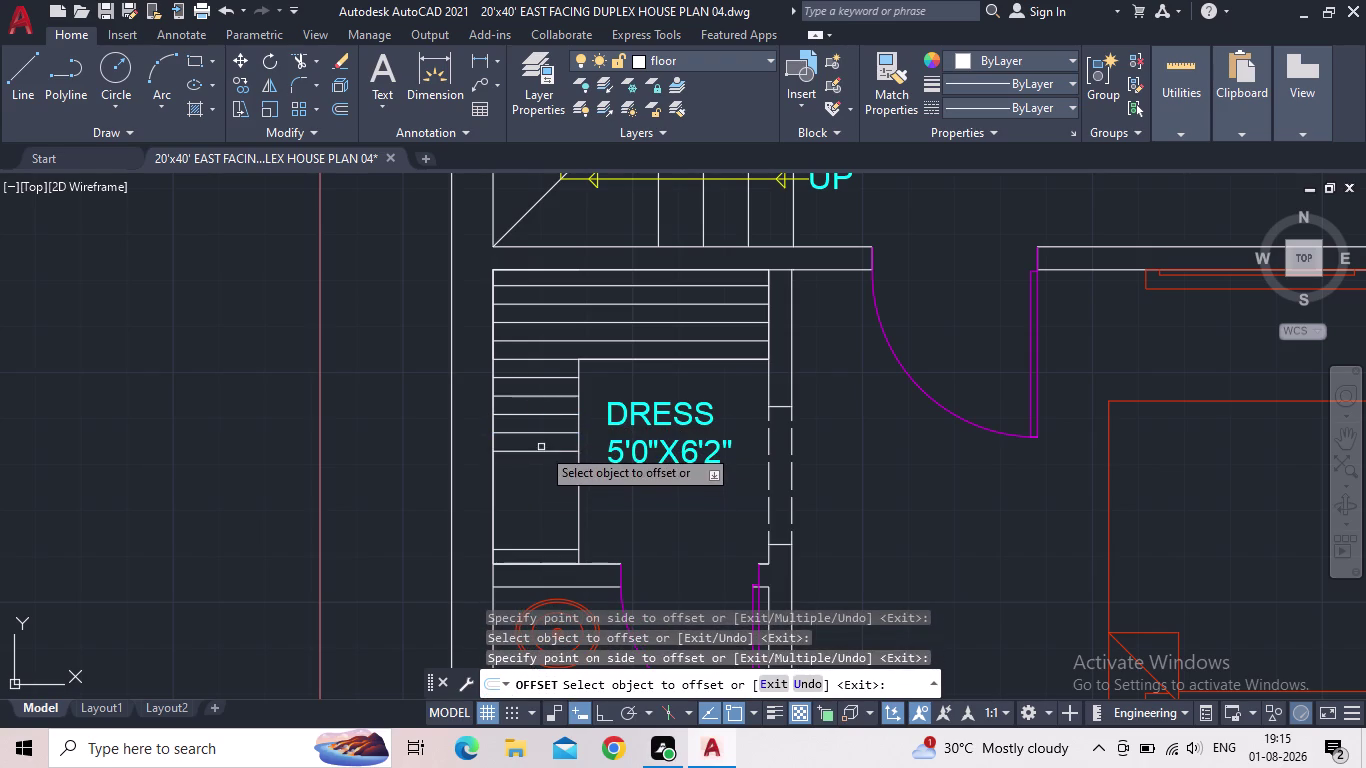
click(541, 451)
Keep adding short 4-inch-spaced shelf lines down to the bottom of the room.
click(543, 478)
click(541, 470)
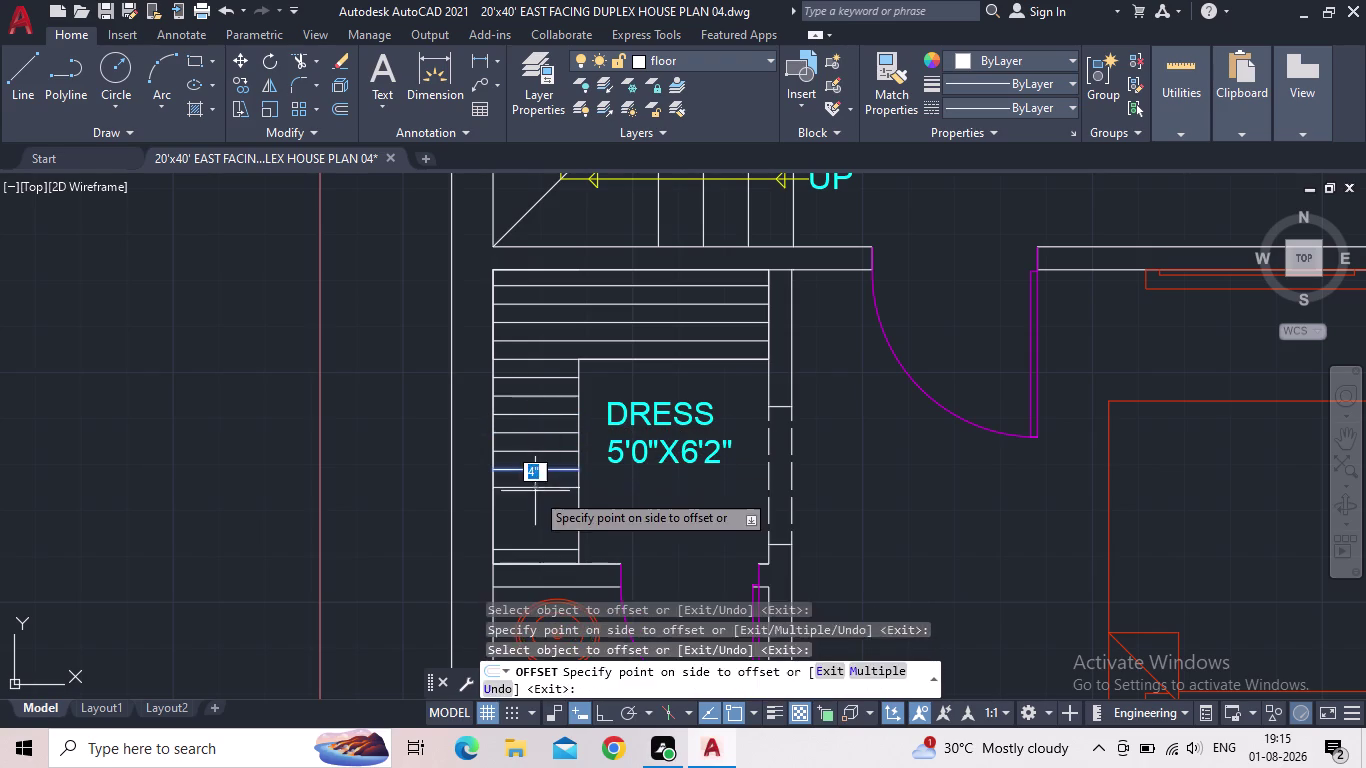
click(536, 503)
click(538, 488)
click(543, 521)
click(540, 506)
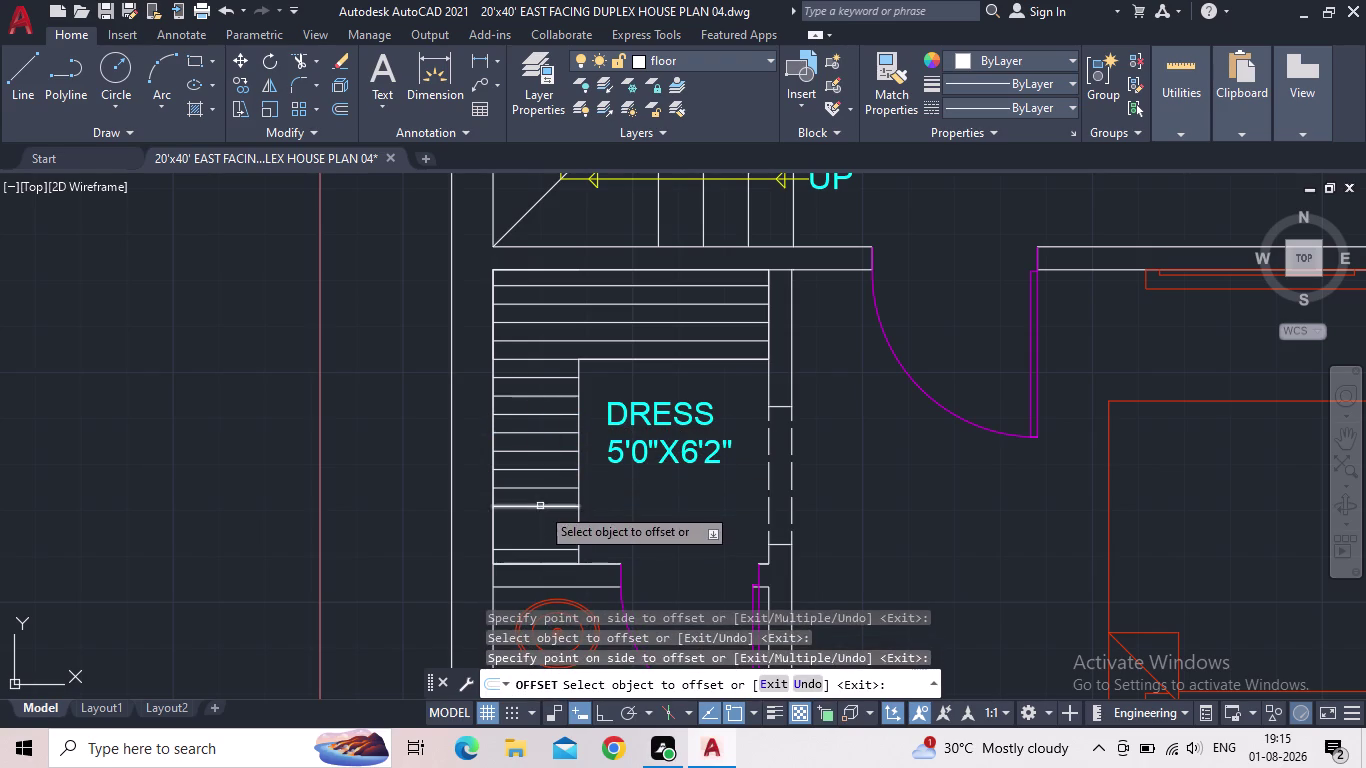
click(538, 526)
click(539, 523)
click(539, 537)
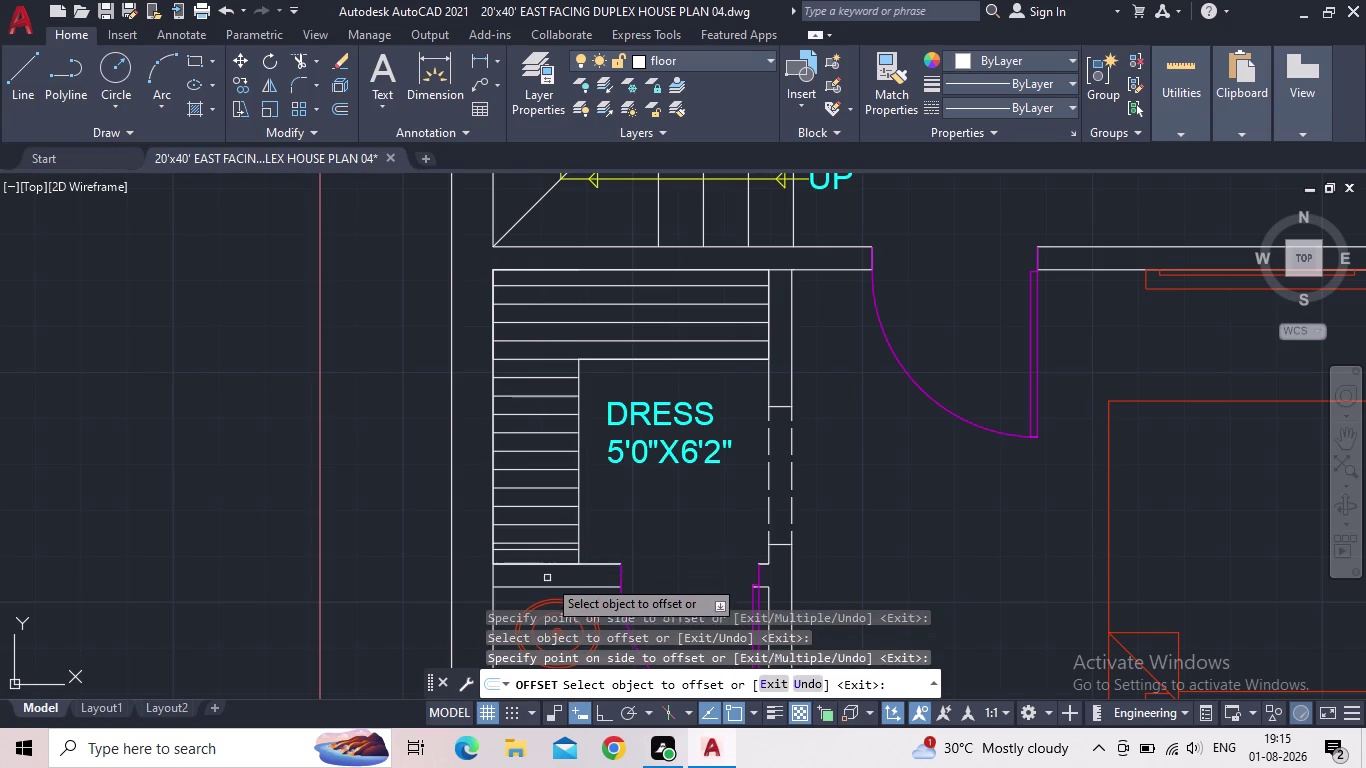
scroll(up, 3)
click(543, 544)
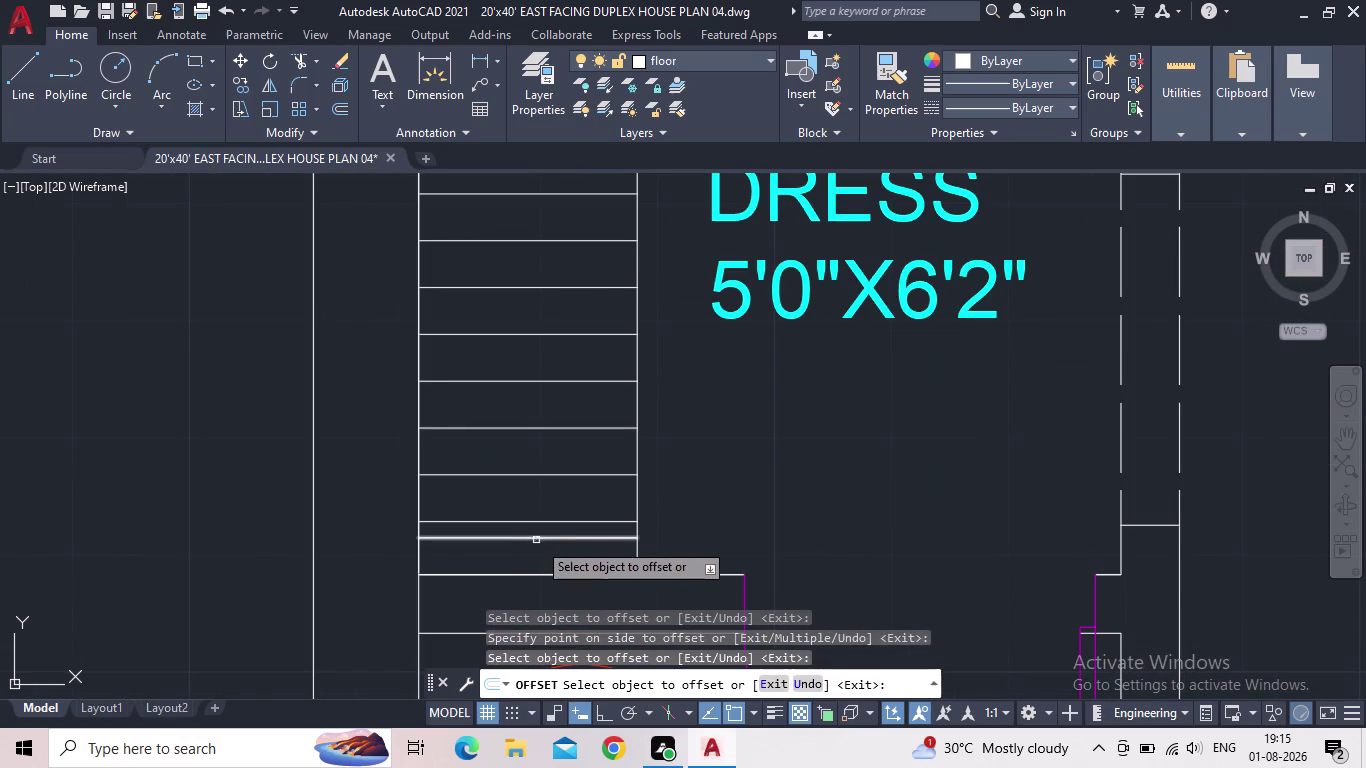
key(Escape)
Delete the surplus bottom shelf line and recenter the view on the DRESS room.
click(542, 548)
click(533, 531)
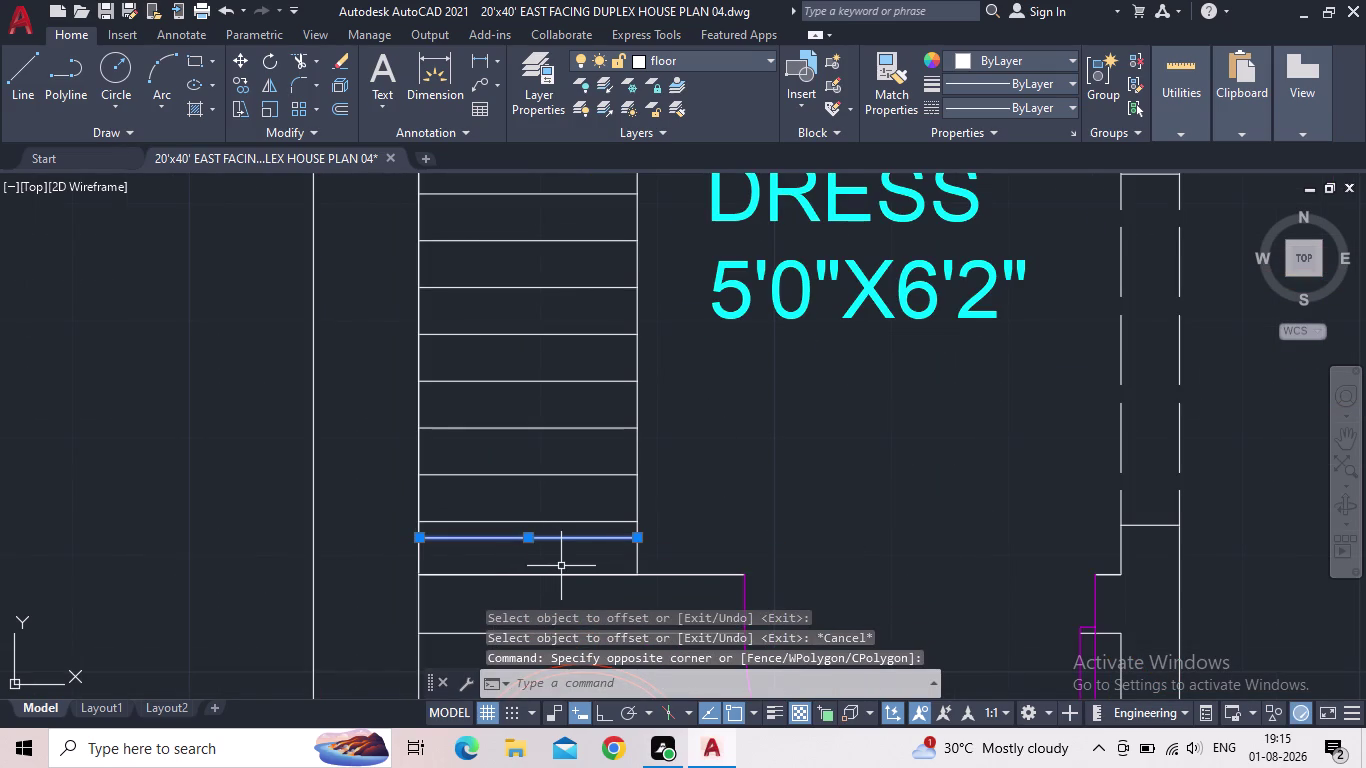
key(Delete)
scroll(down, 3)
scroll(down, 3)
middle_drag(602, 531, 547, 531)
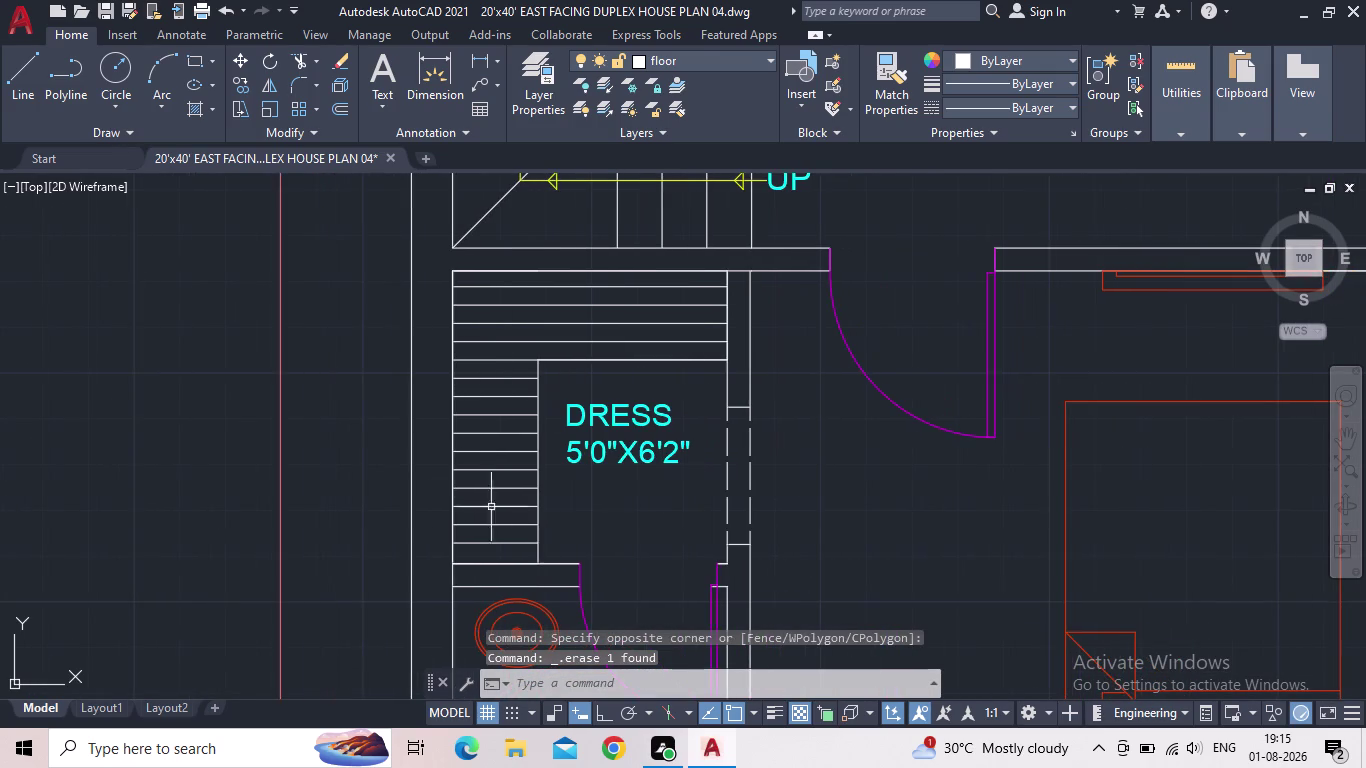
Save the drawing via QSAVE and zoom out to view the whole duplex plan.
scroll(down, 3)
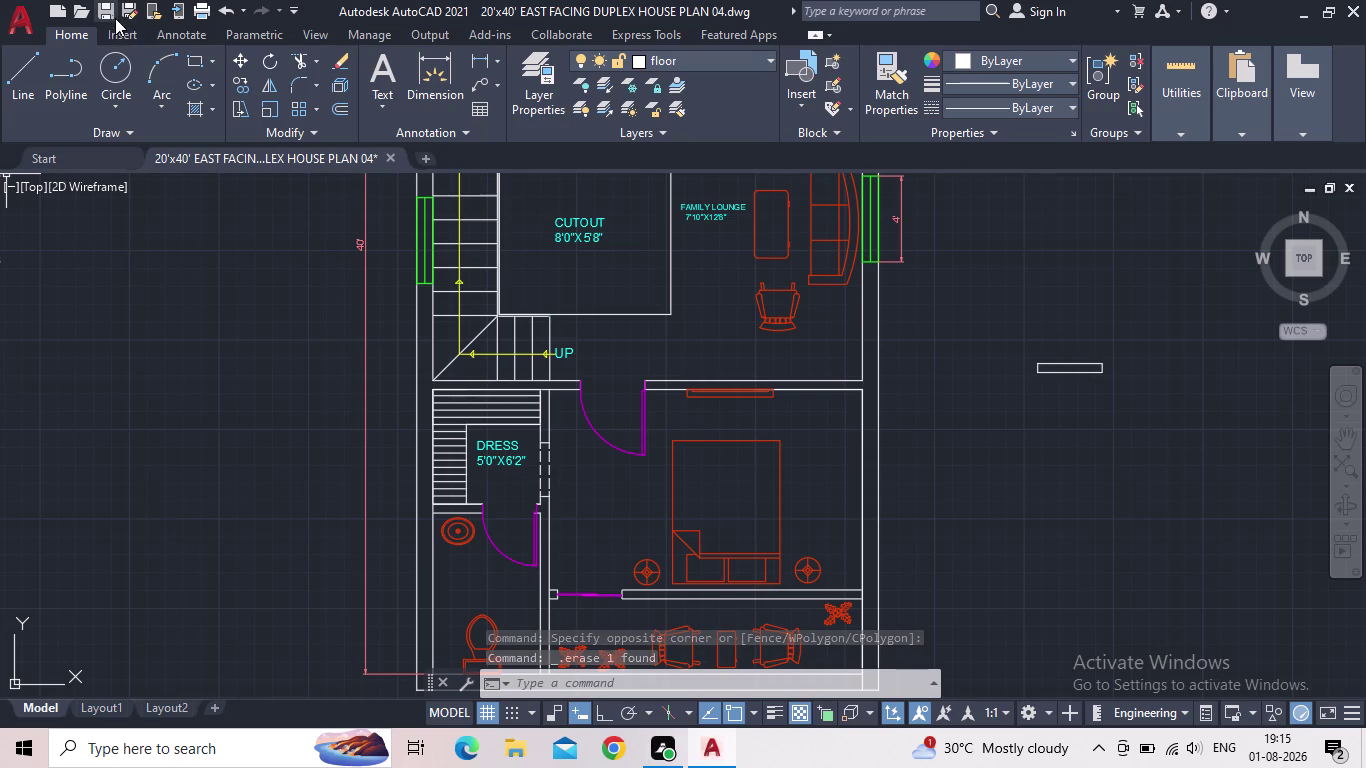
click(109, 14)
scroll(down, 3)
middle_drag(451, 483, 449, 482)
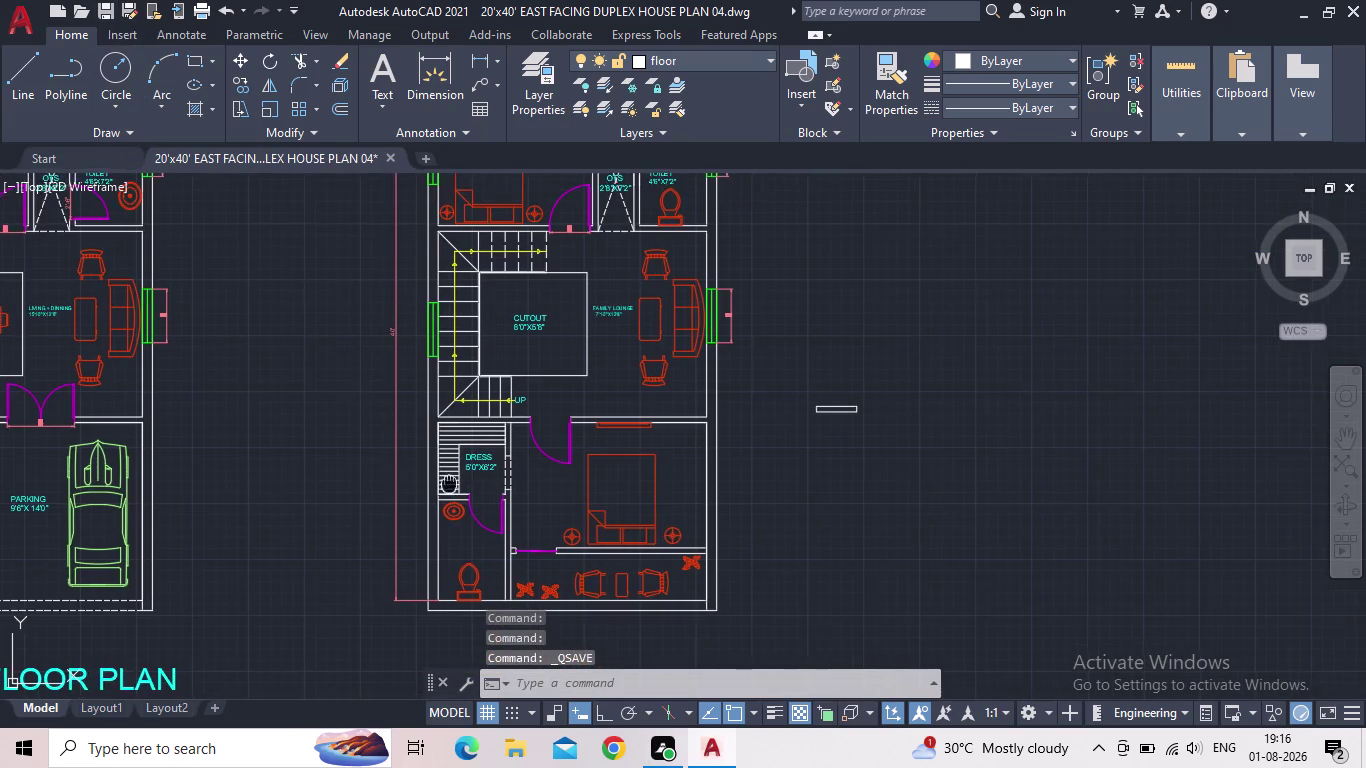
middle_drag(449, 482, 401, 471)
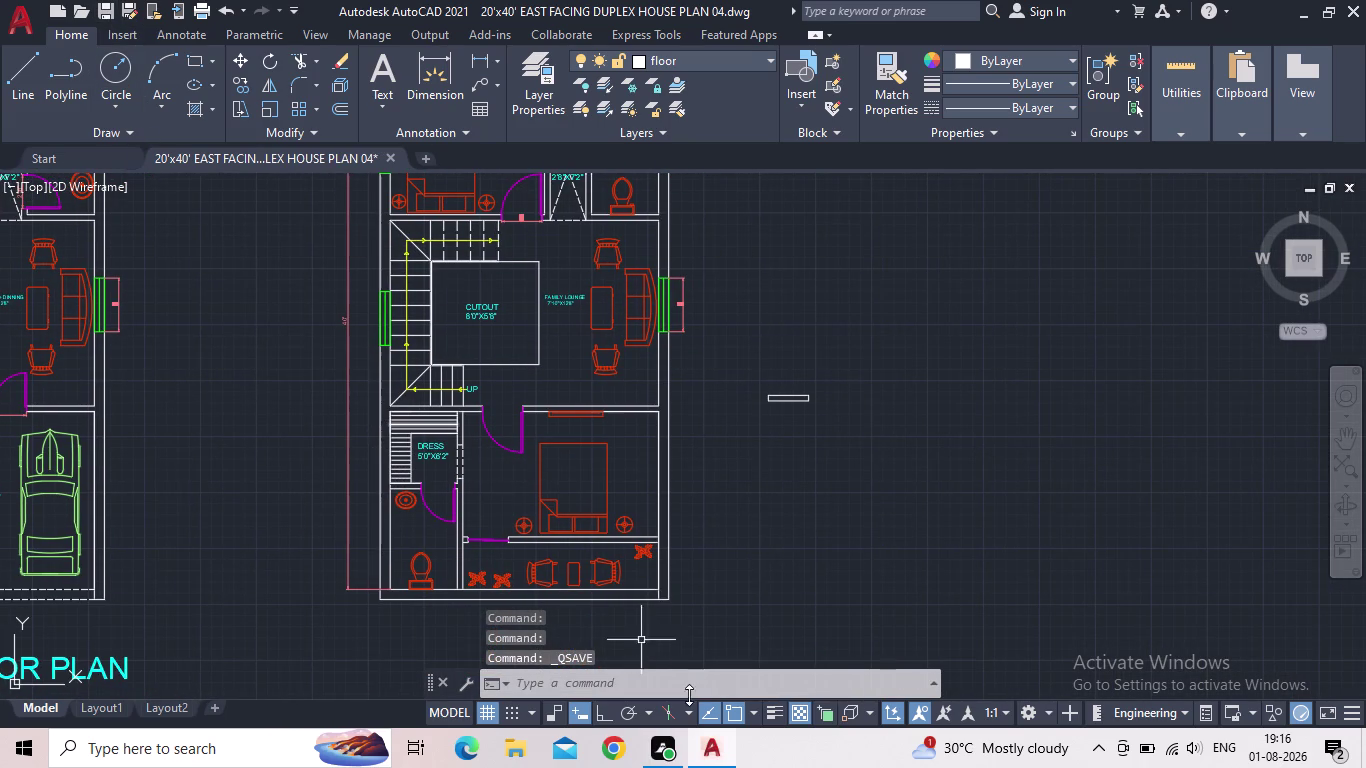